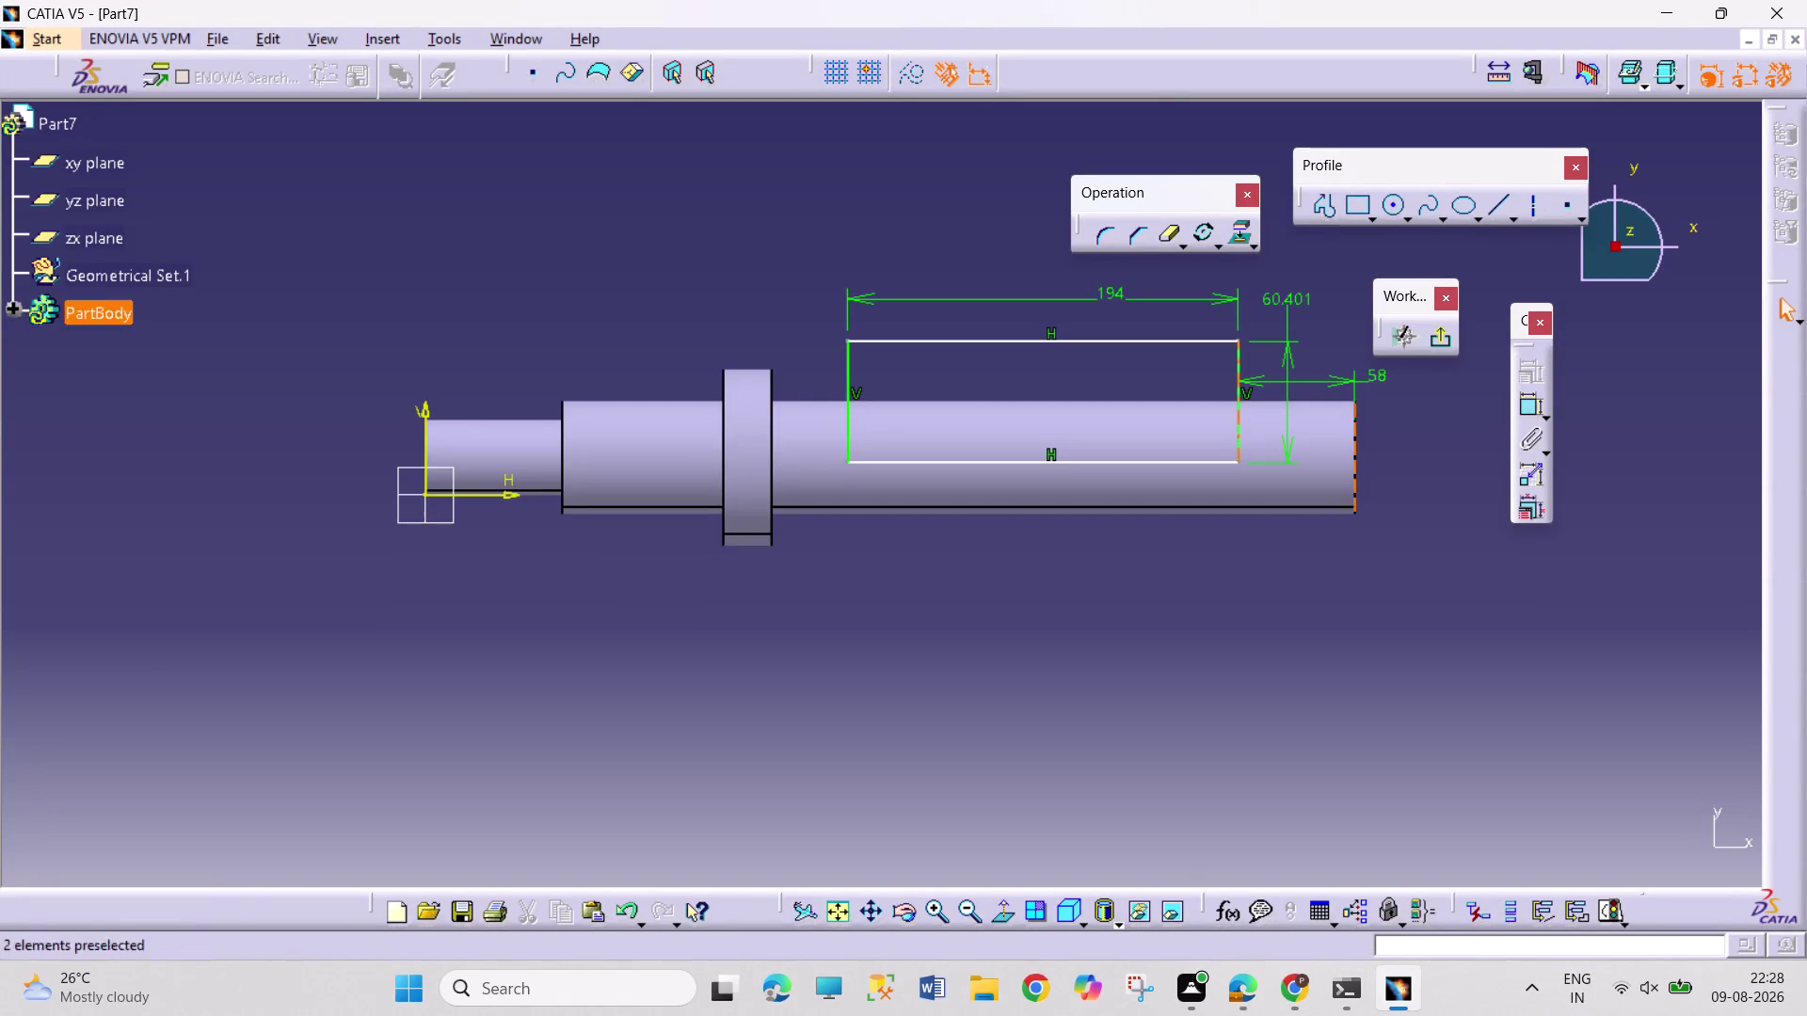
Delete the stray height dimension and dimension the keyway's axis offset and height.
right_click(1291, 300)
click(1361, 585)
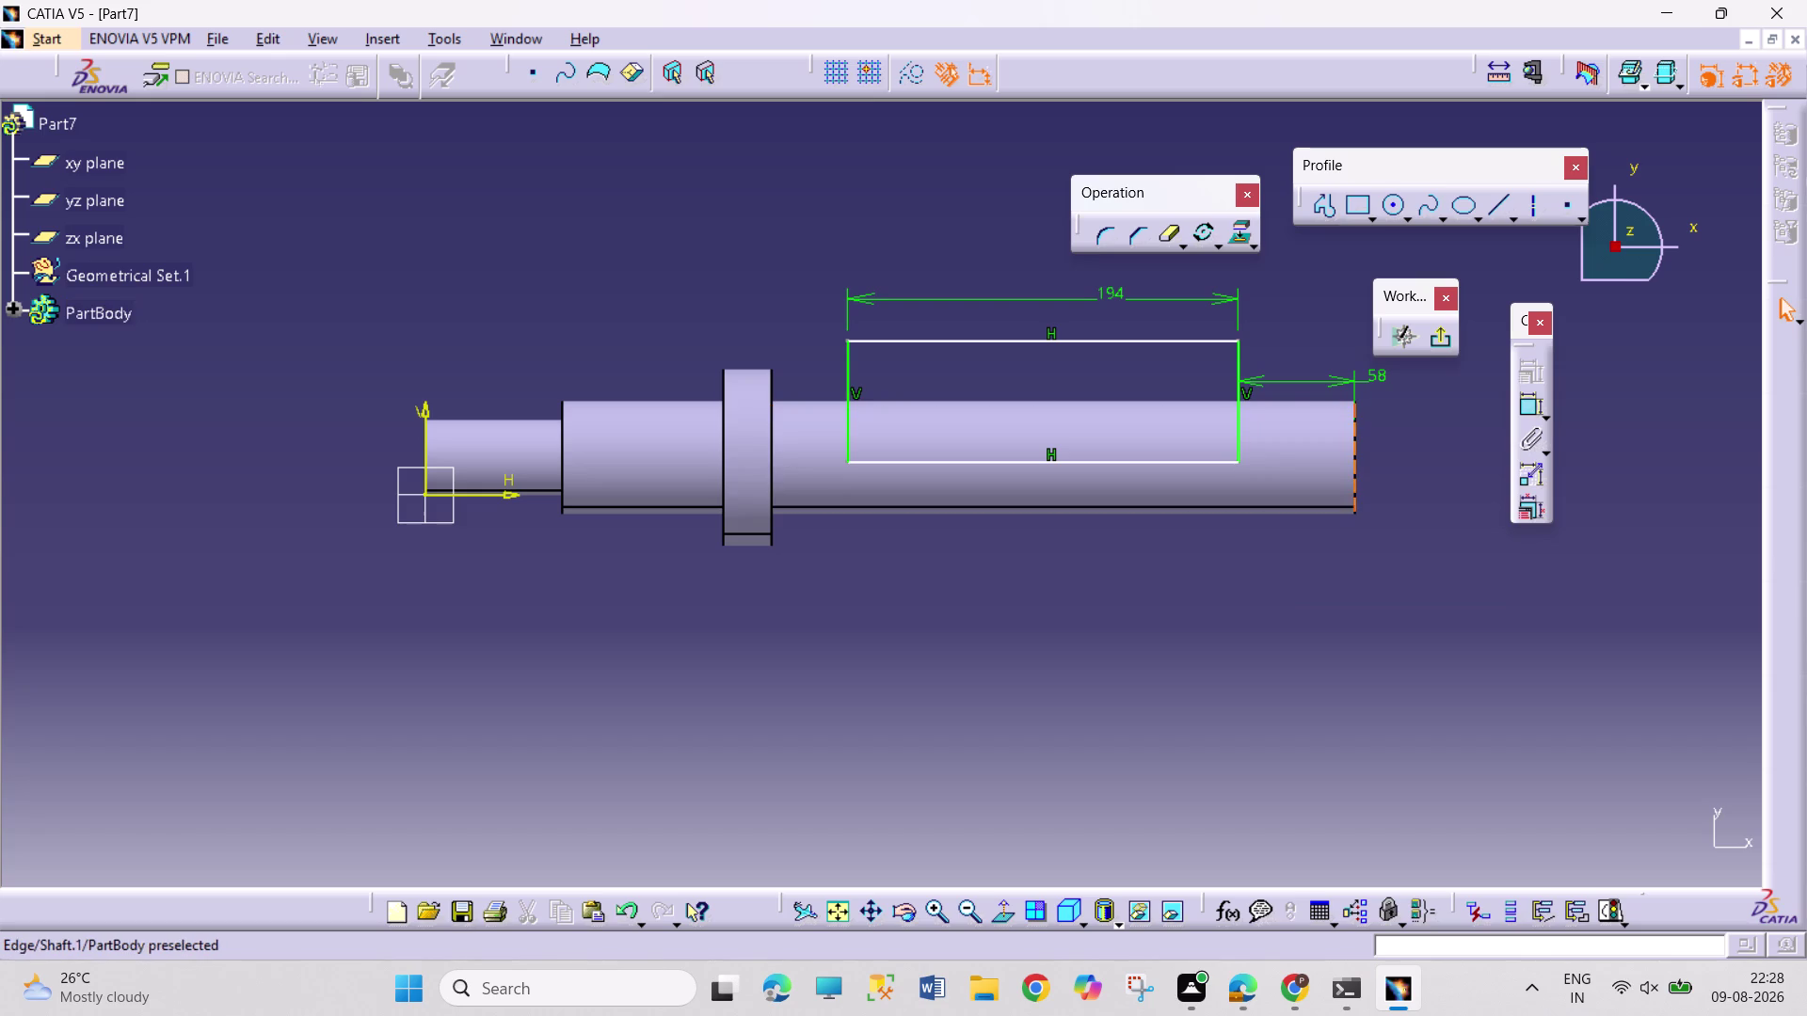
click(1530, 404)
click(1221, 463)
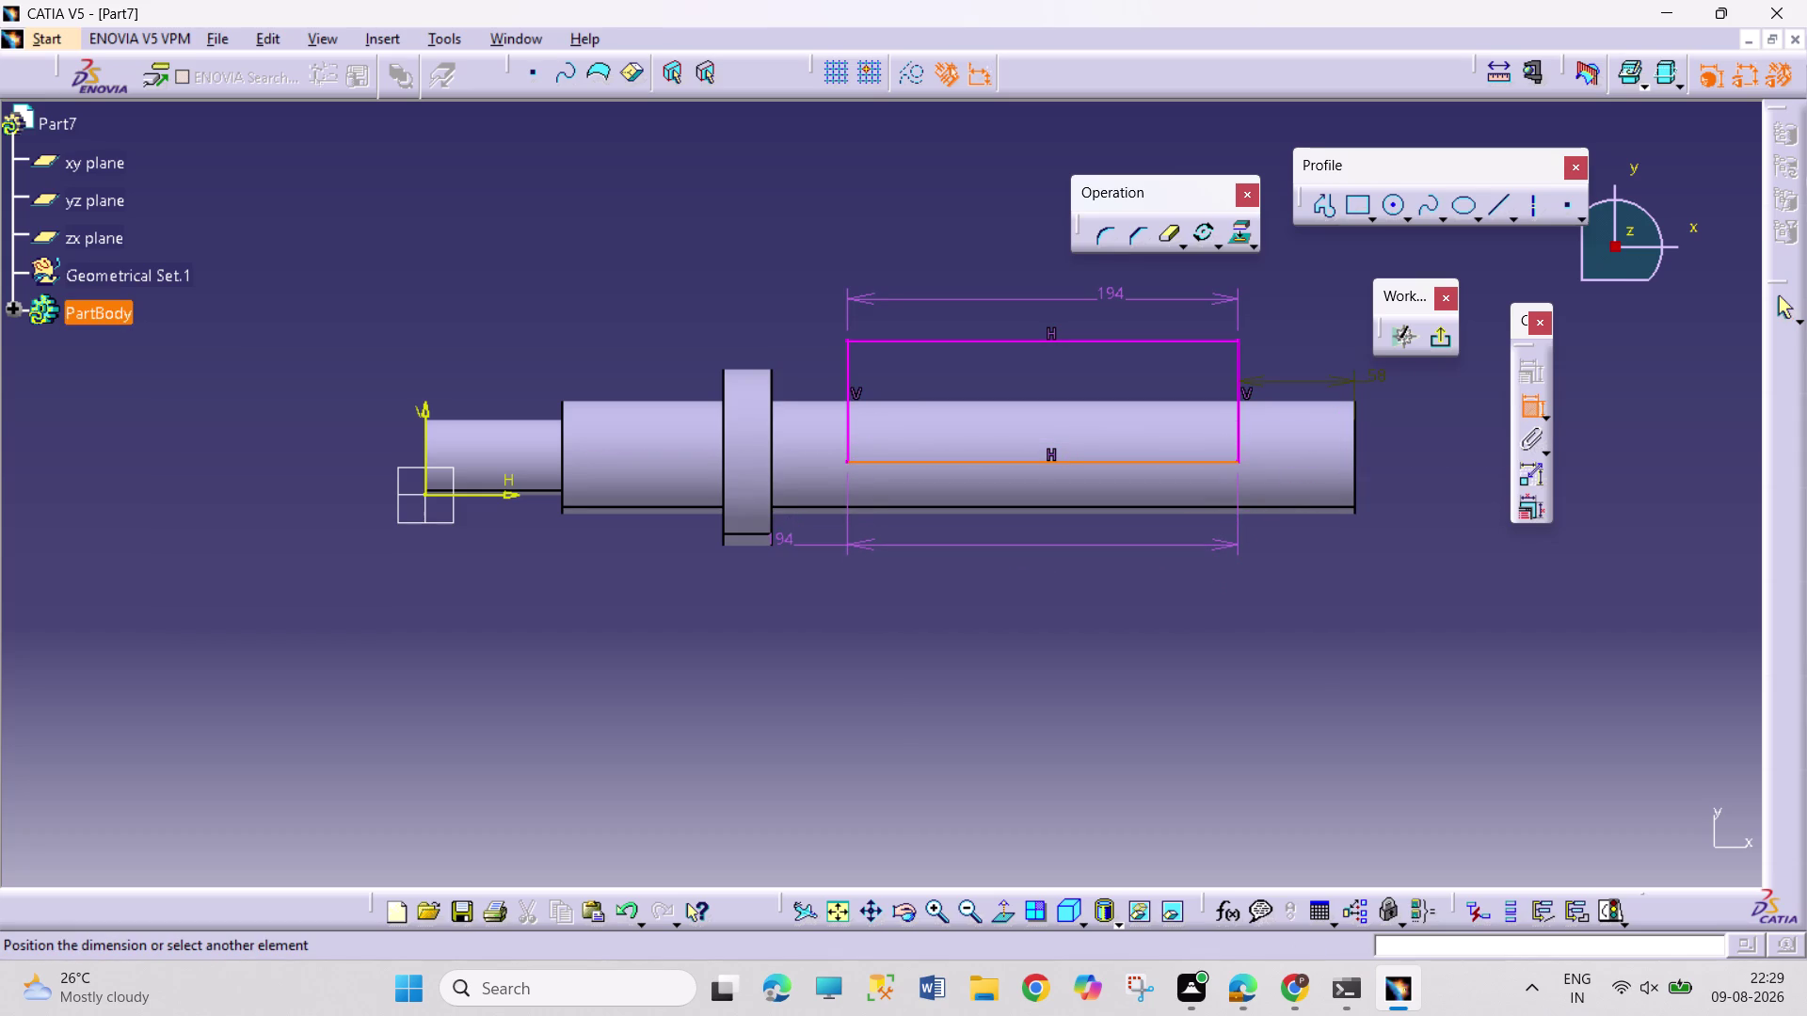
click(509, 496)
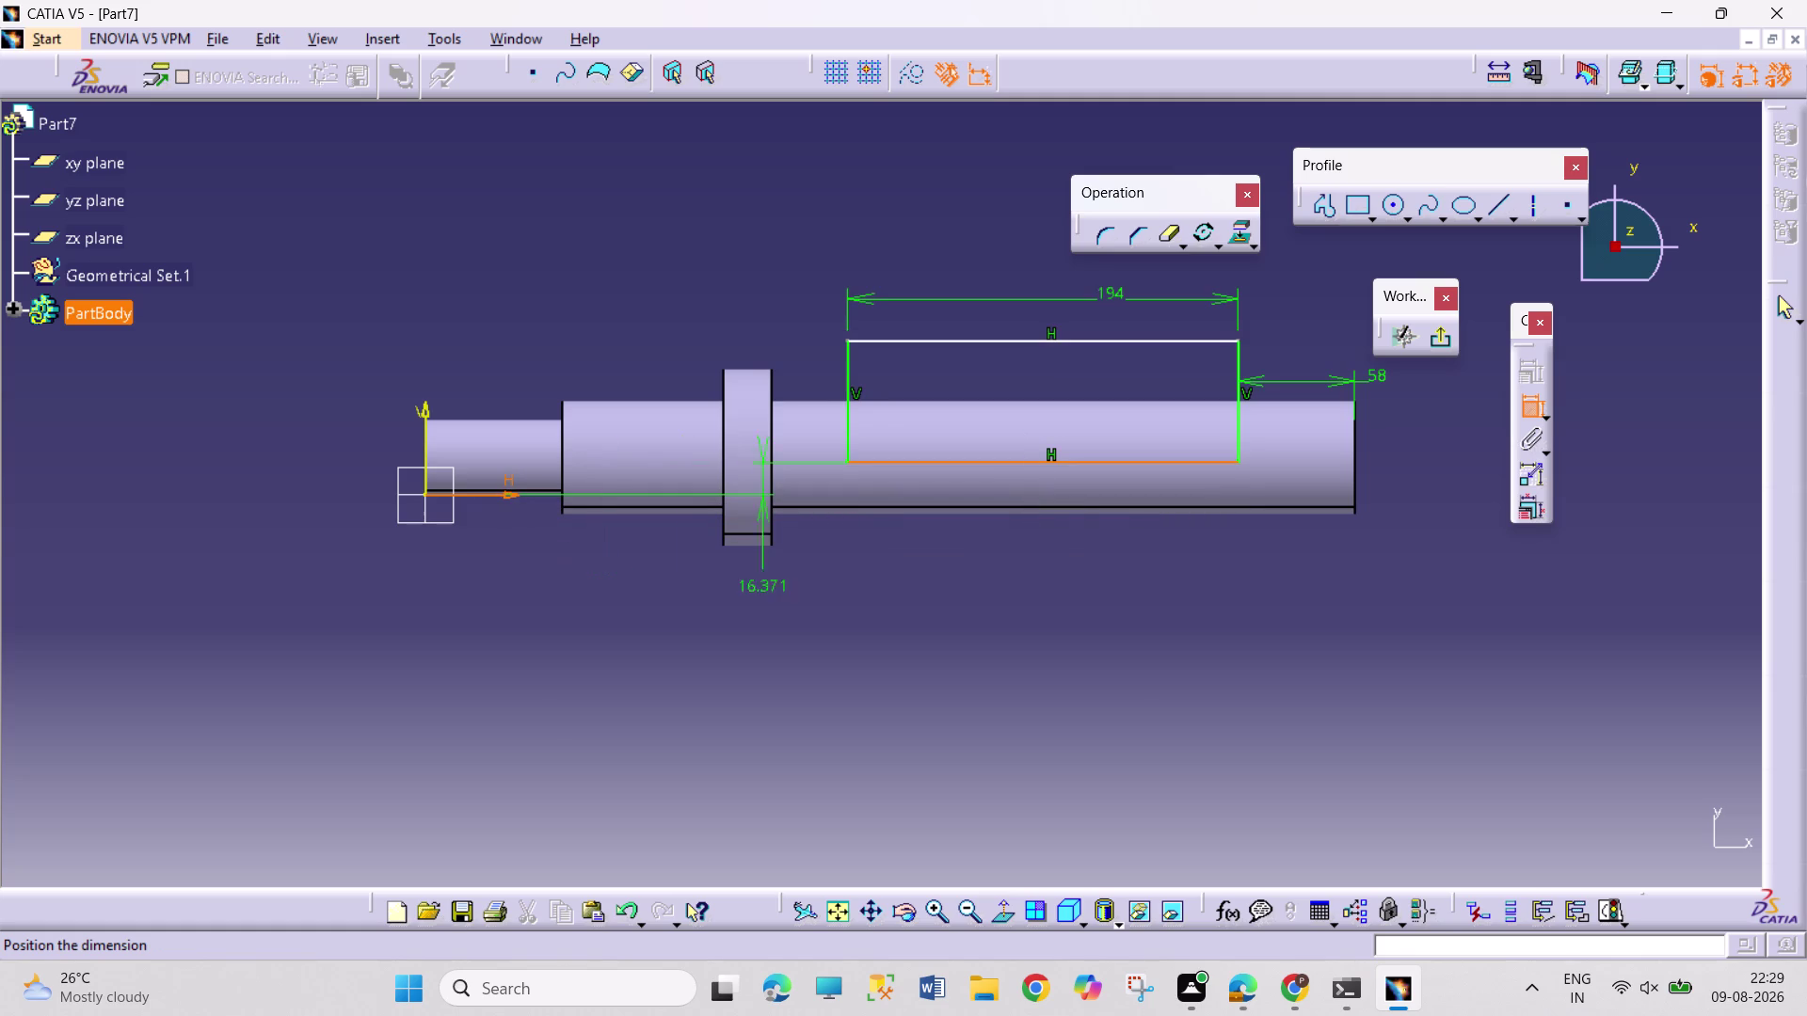
click(1133, 592)
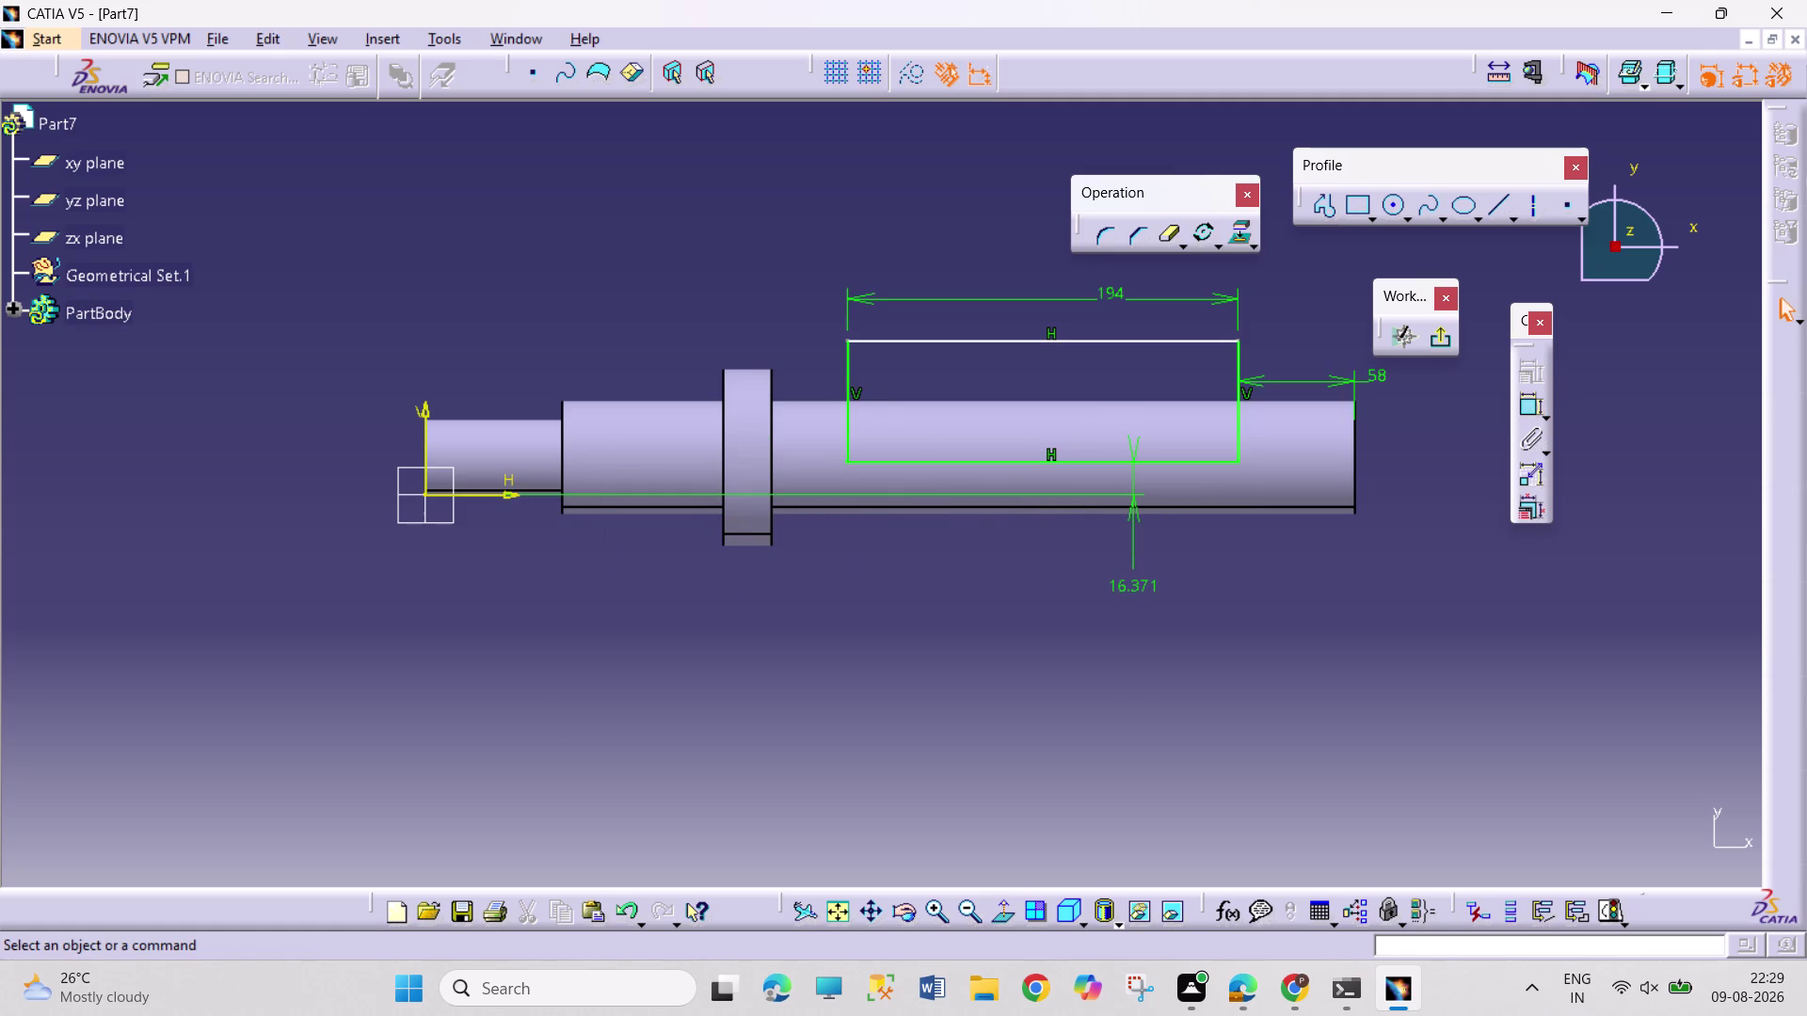
click(1527, 412)
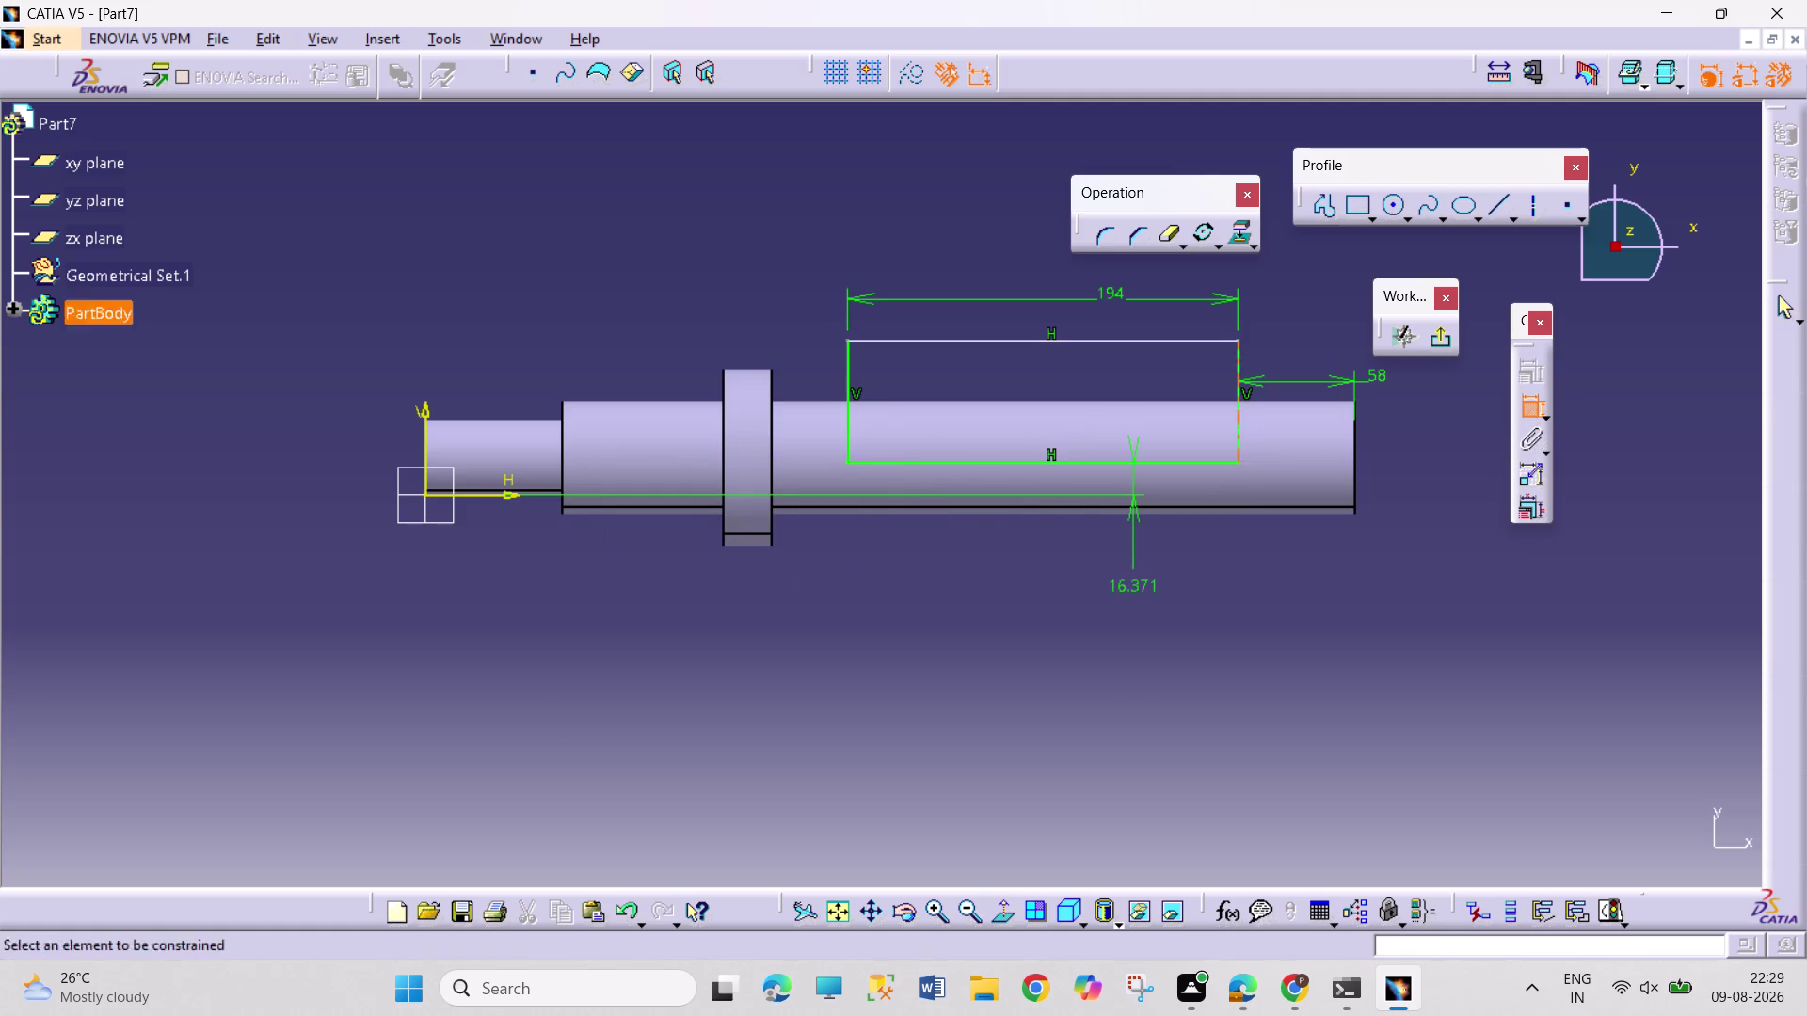
click(1235, 430)
click(1296, 316)
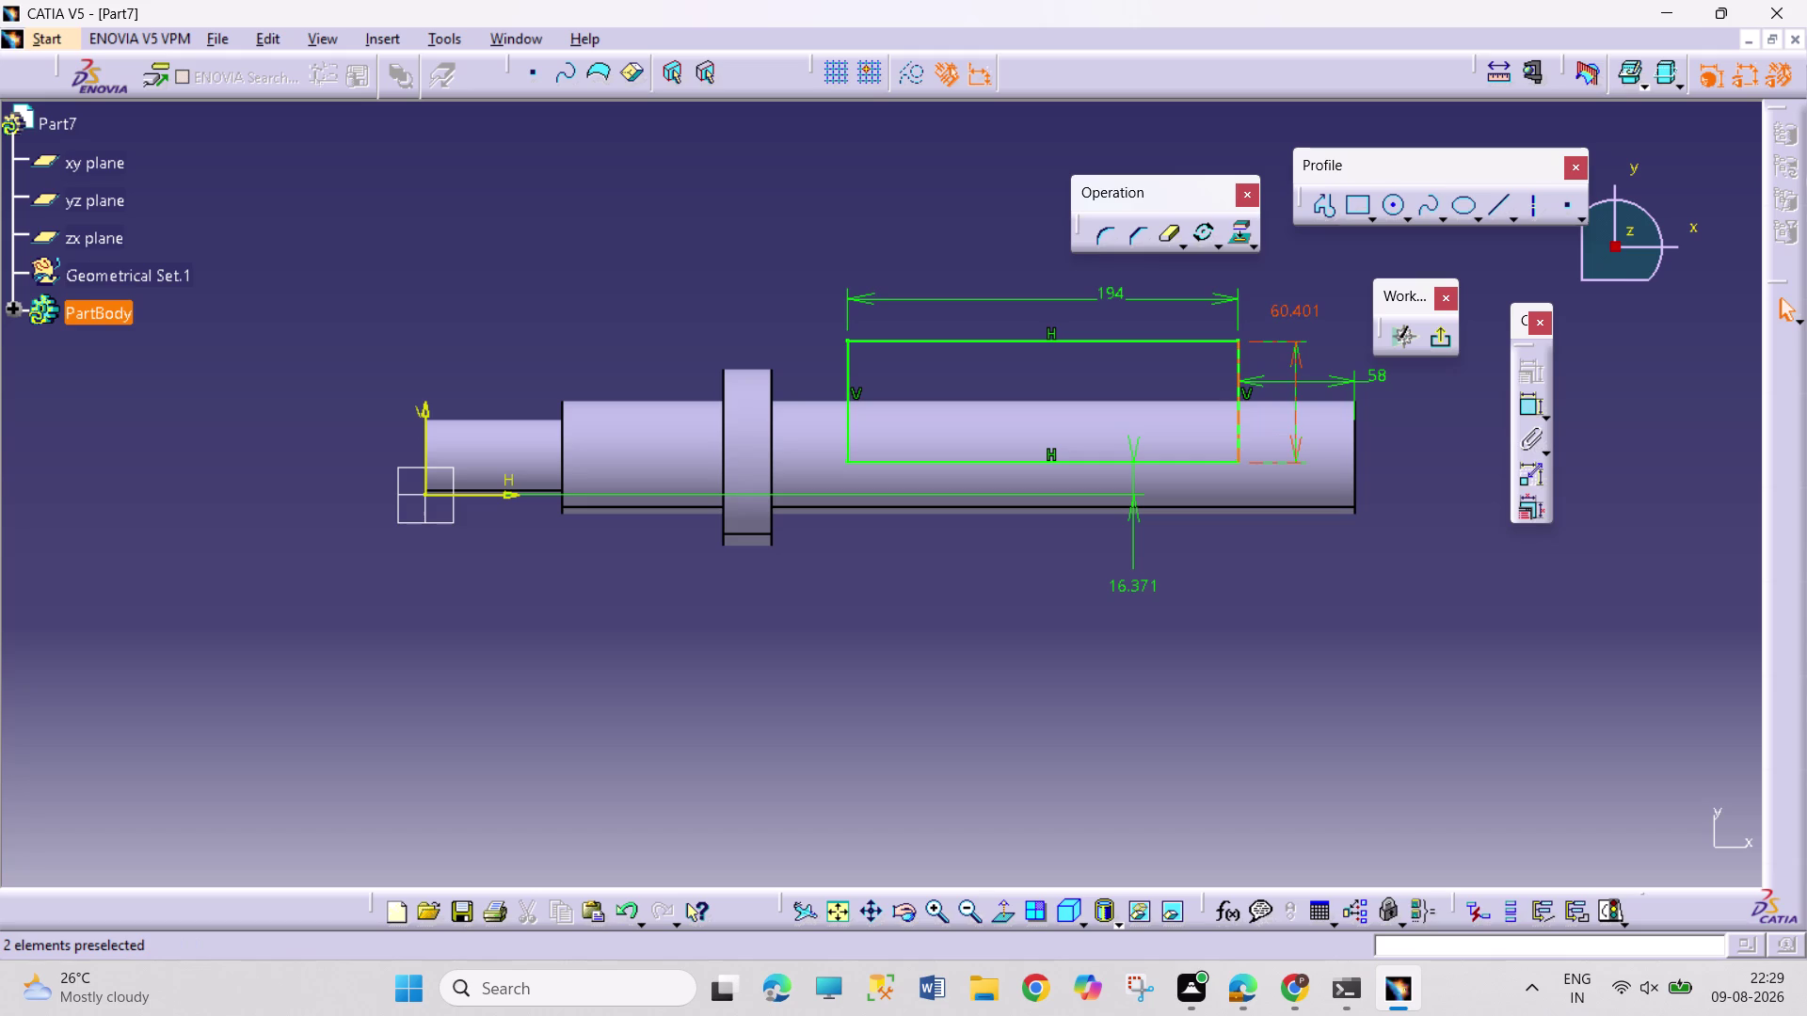
Set the keyway height to 56*2 (112 mm) and axis offset to 28 mm, then exit the sketch.
double_click(1297, 311)
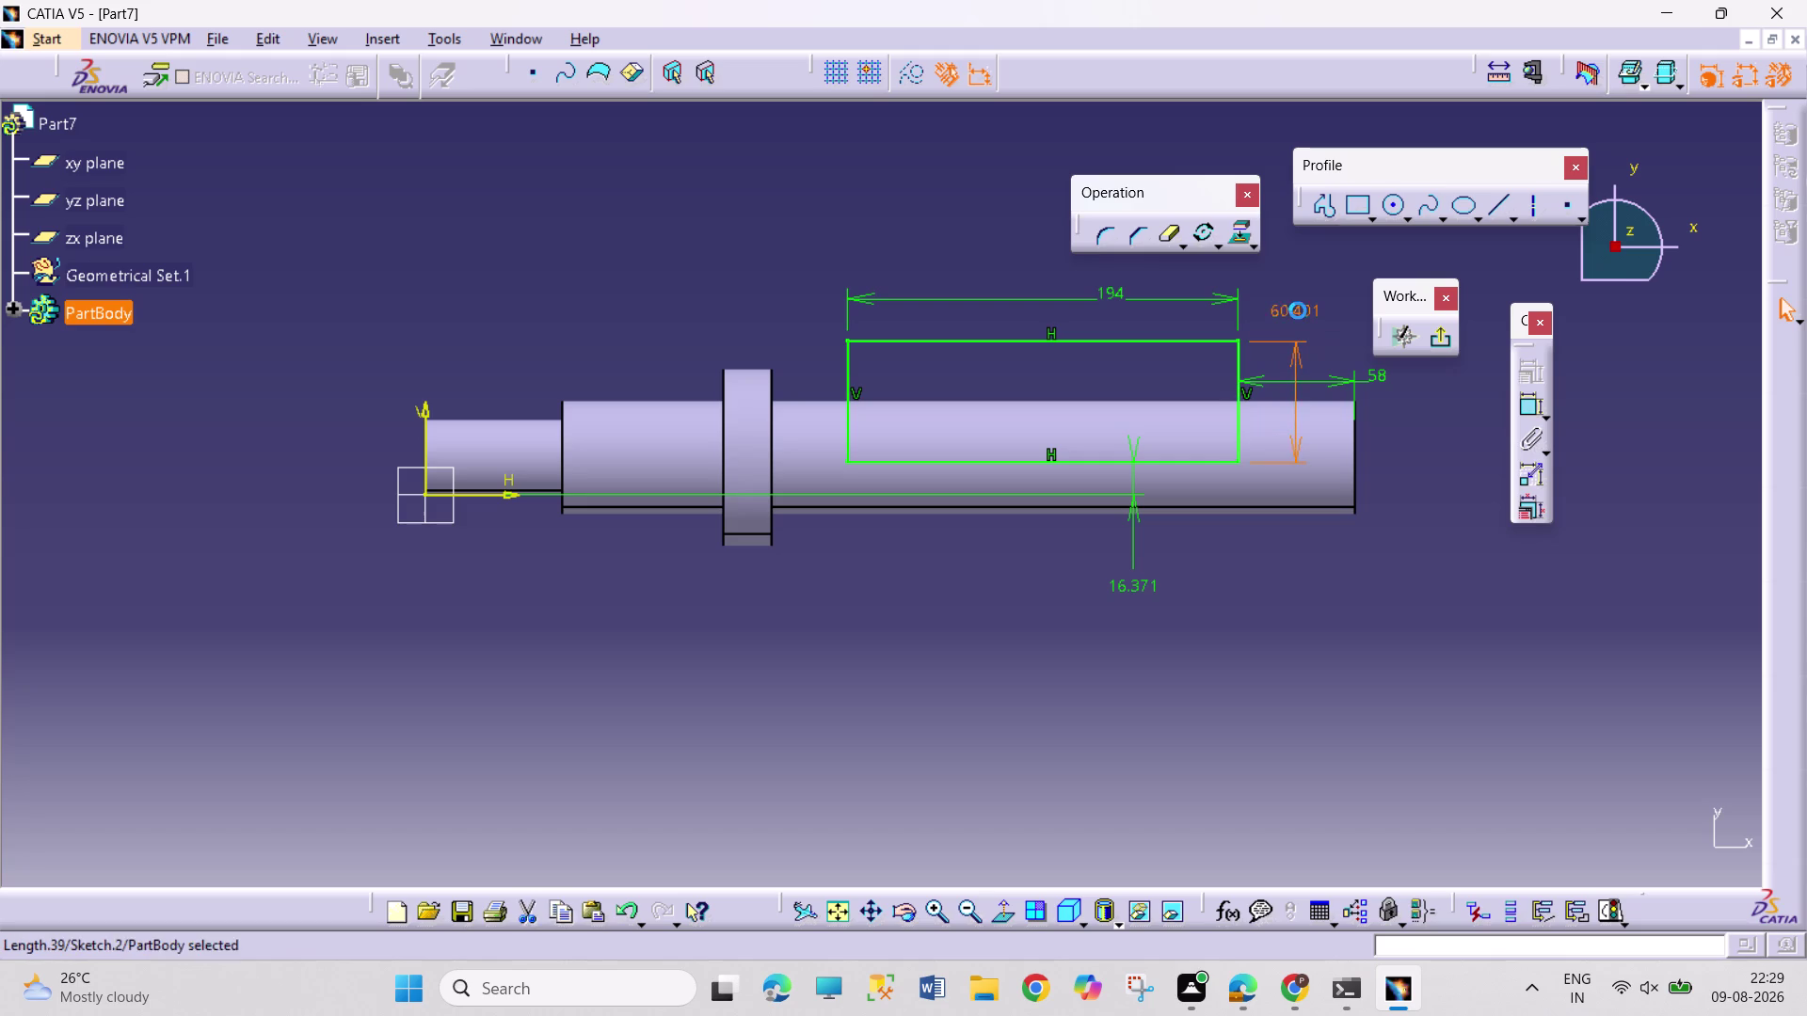
text(5)
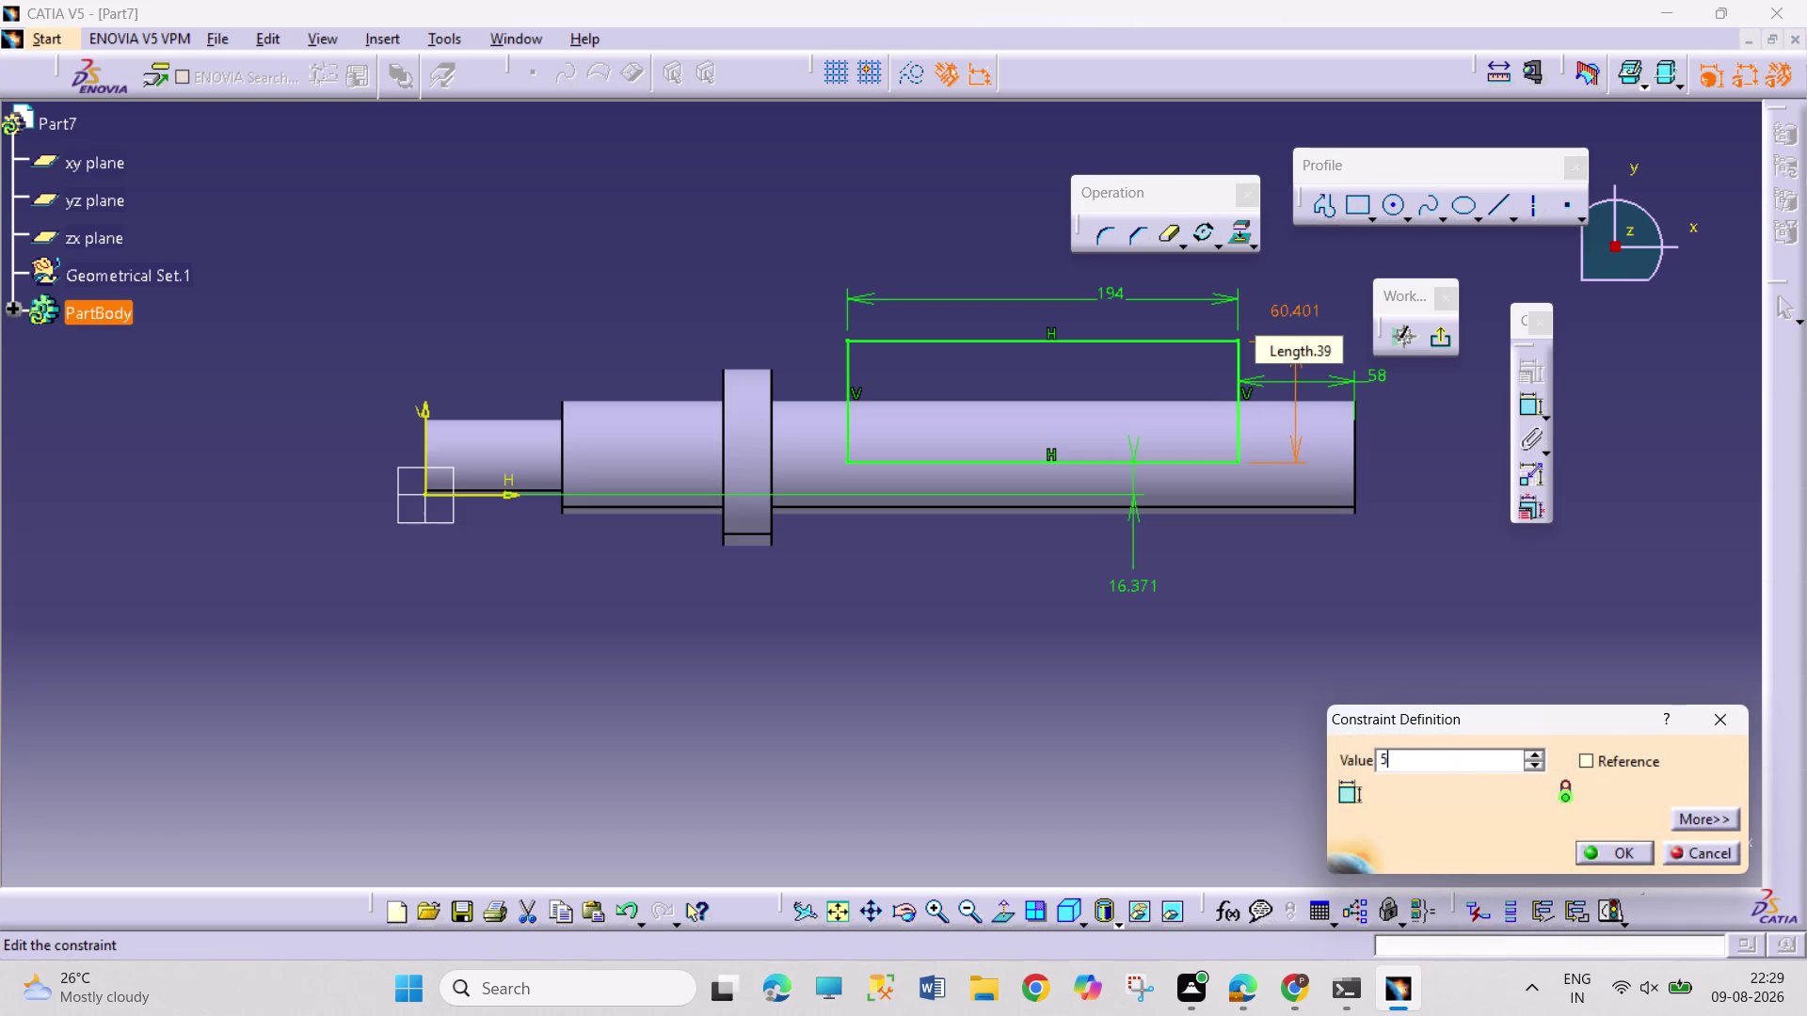
text(6*2)
key(Return)
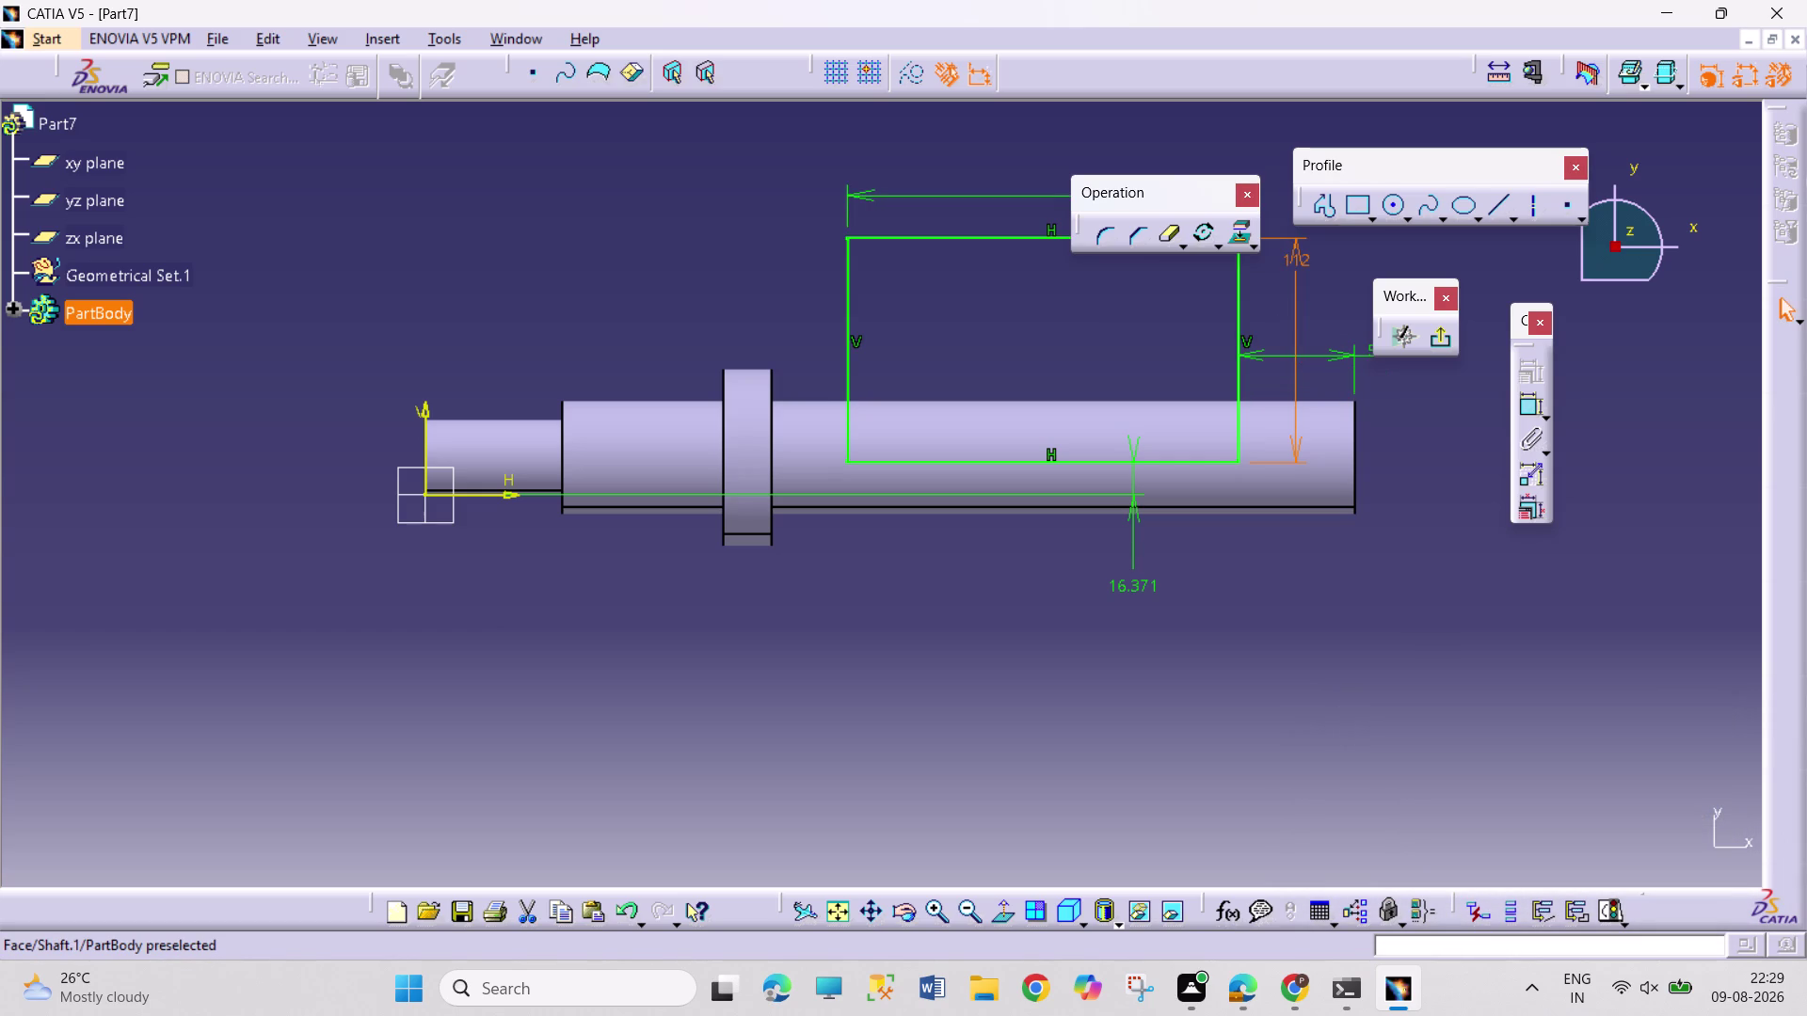
double_click(1147, 588)
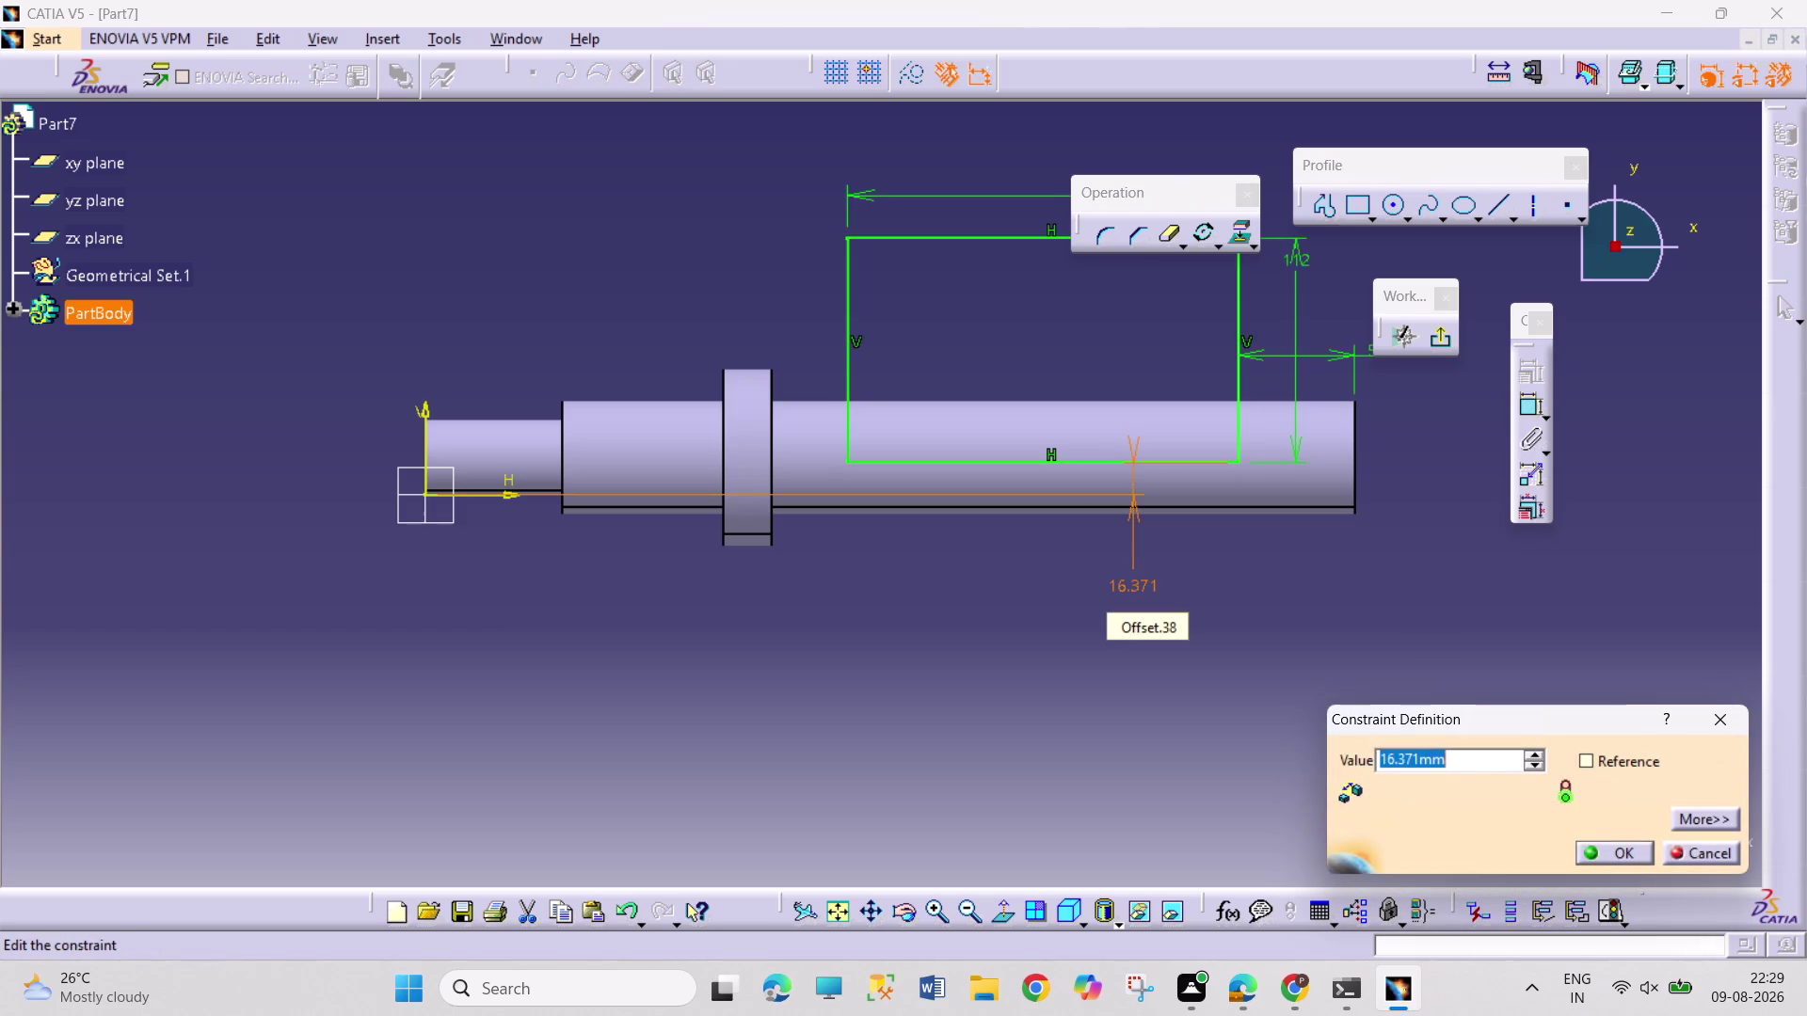
text(28)
key(Return)
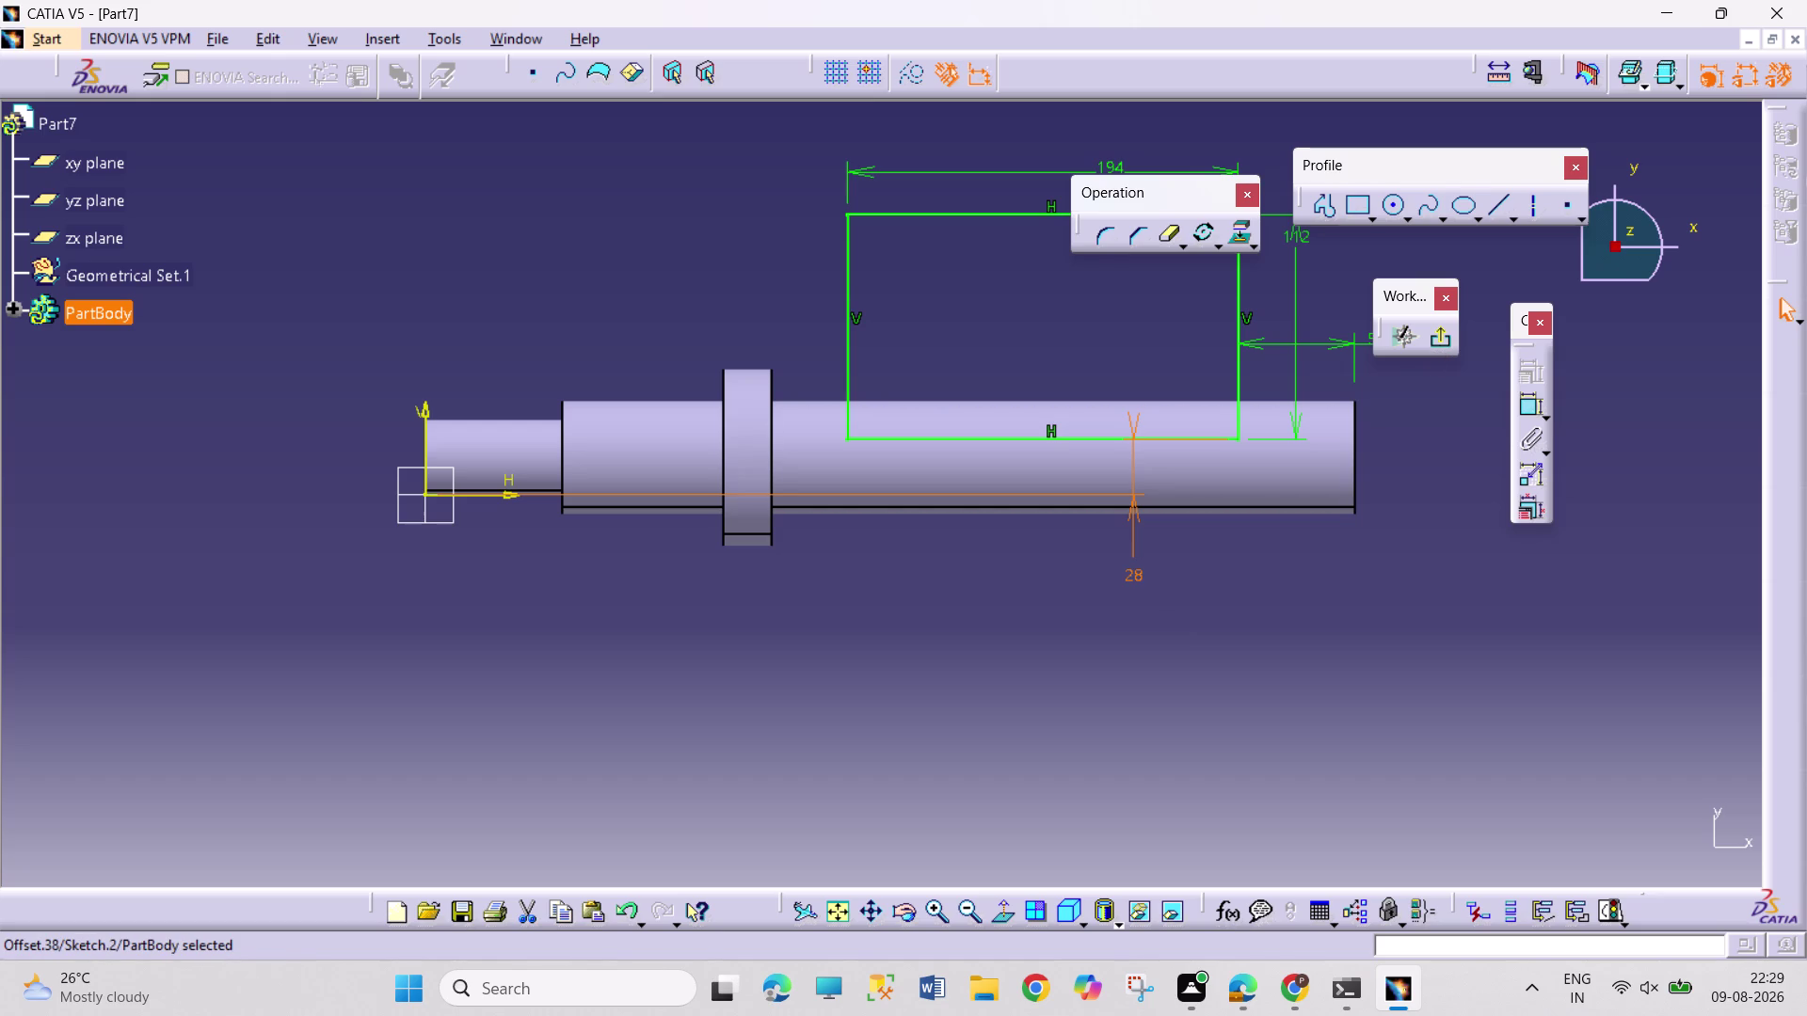
click(1436, 347)
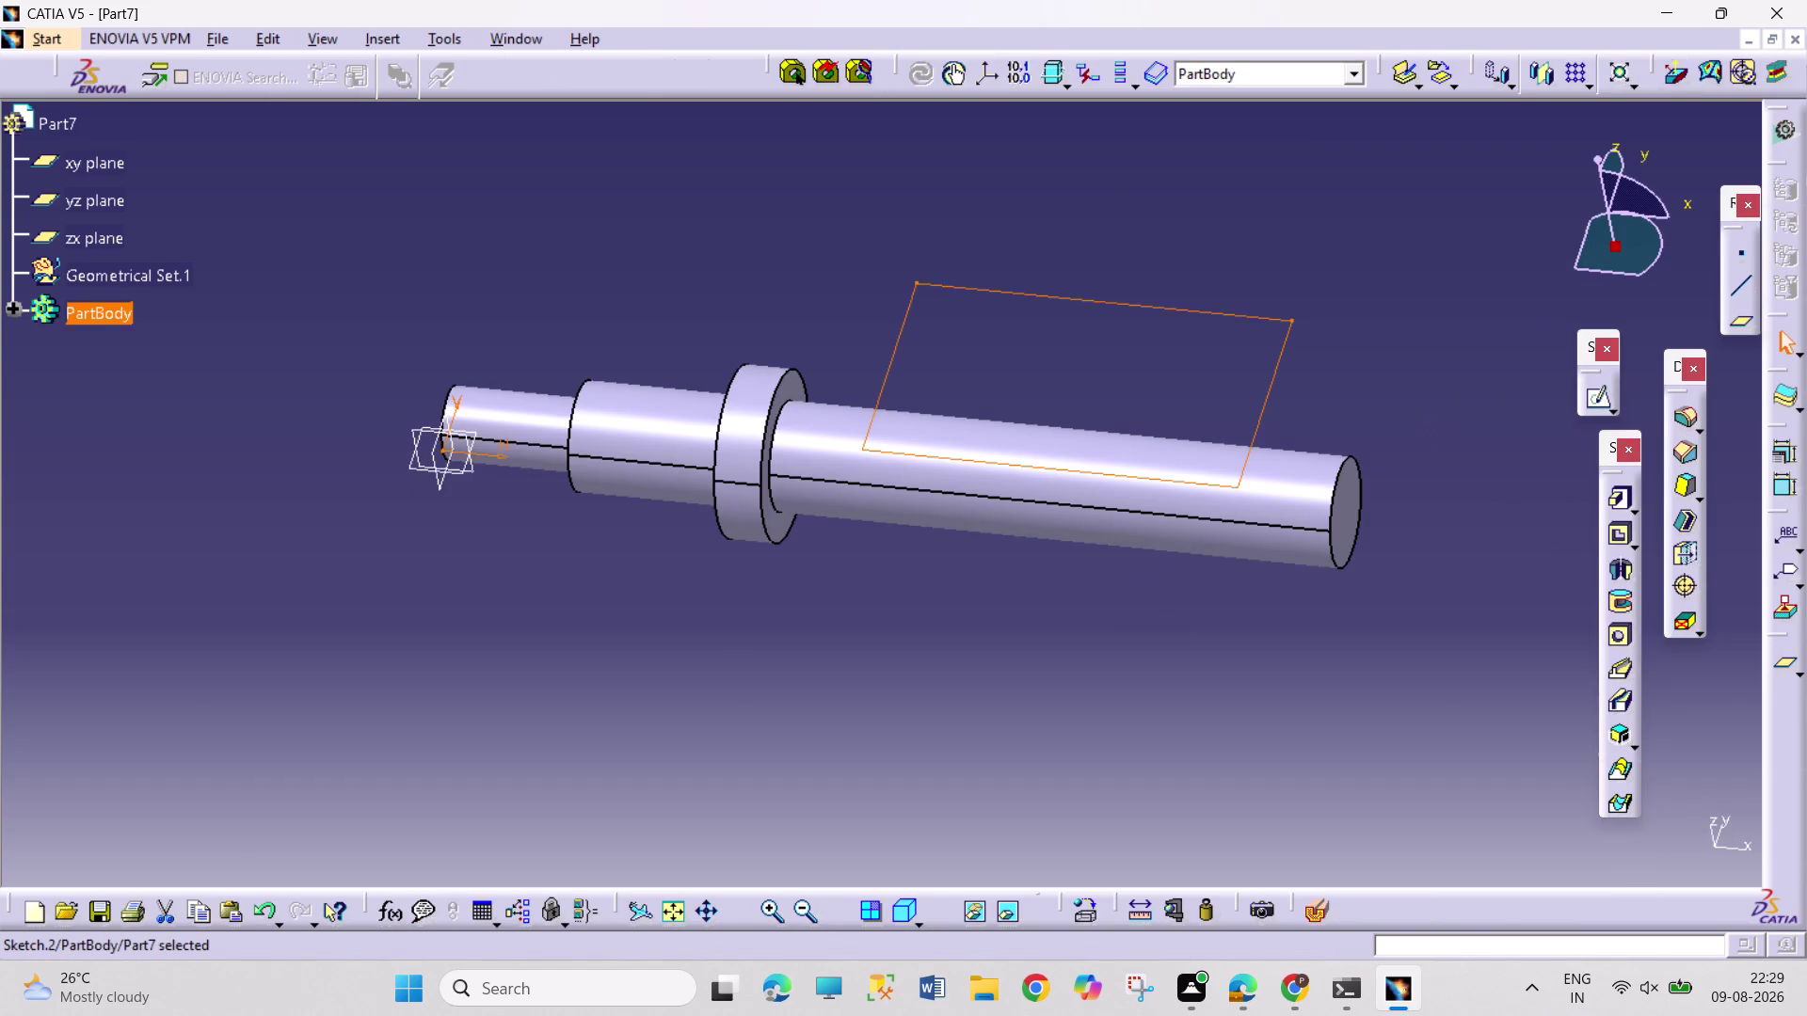
Pocket the keyway sketch 37 mm deep with a mirrored extent.
click(1612, 536)
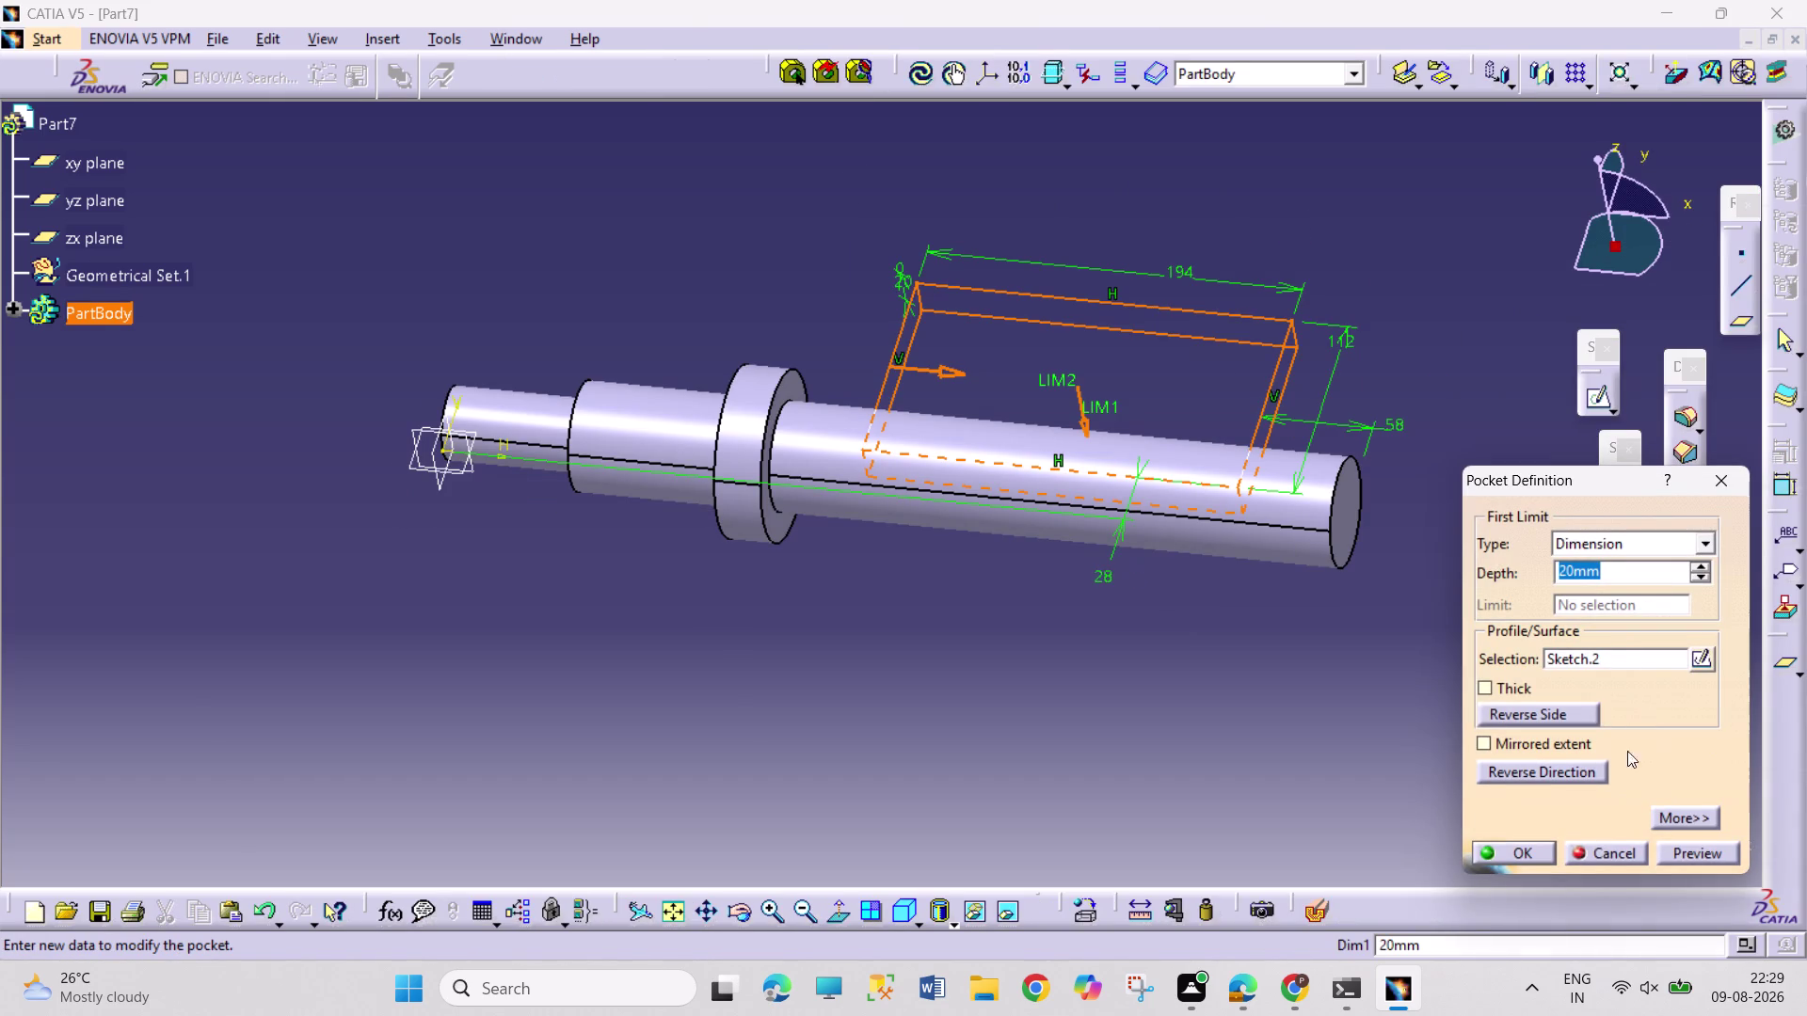
click(1542, 778)
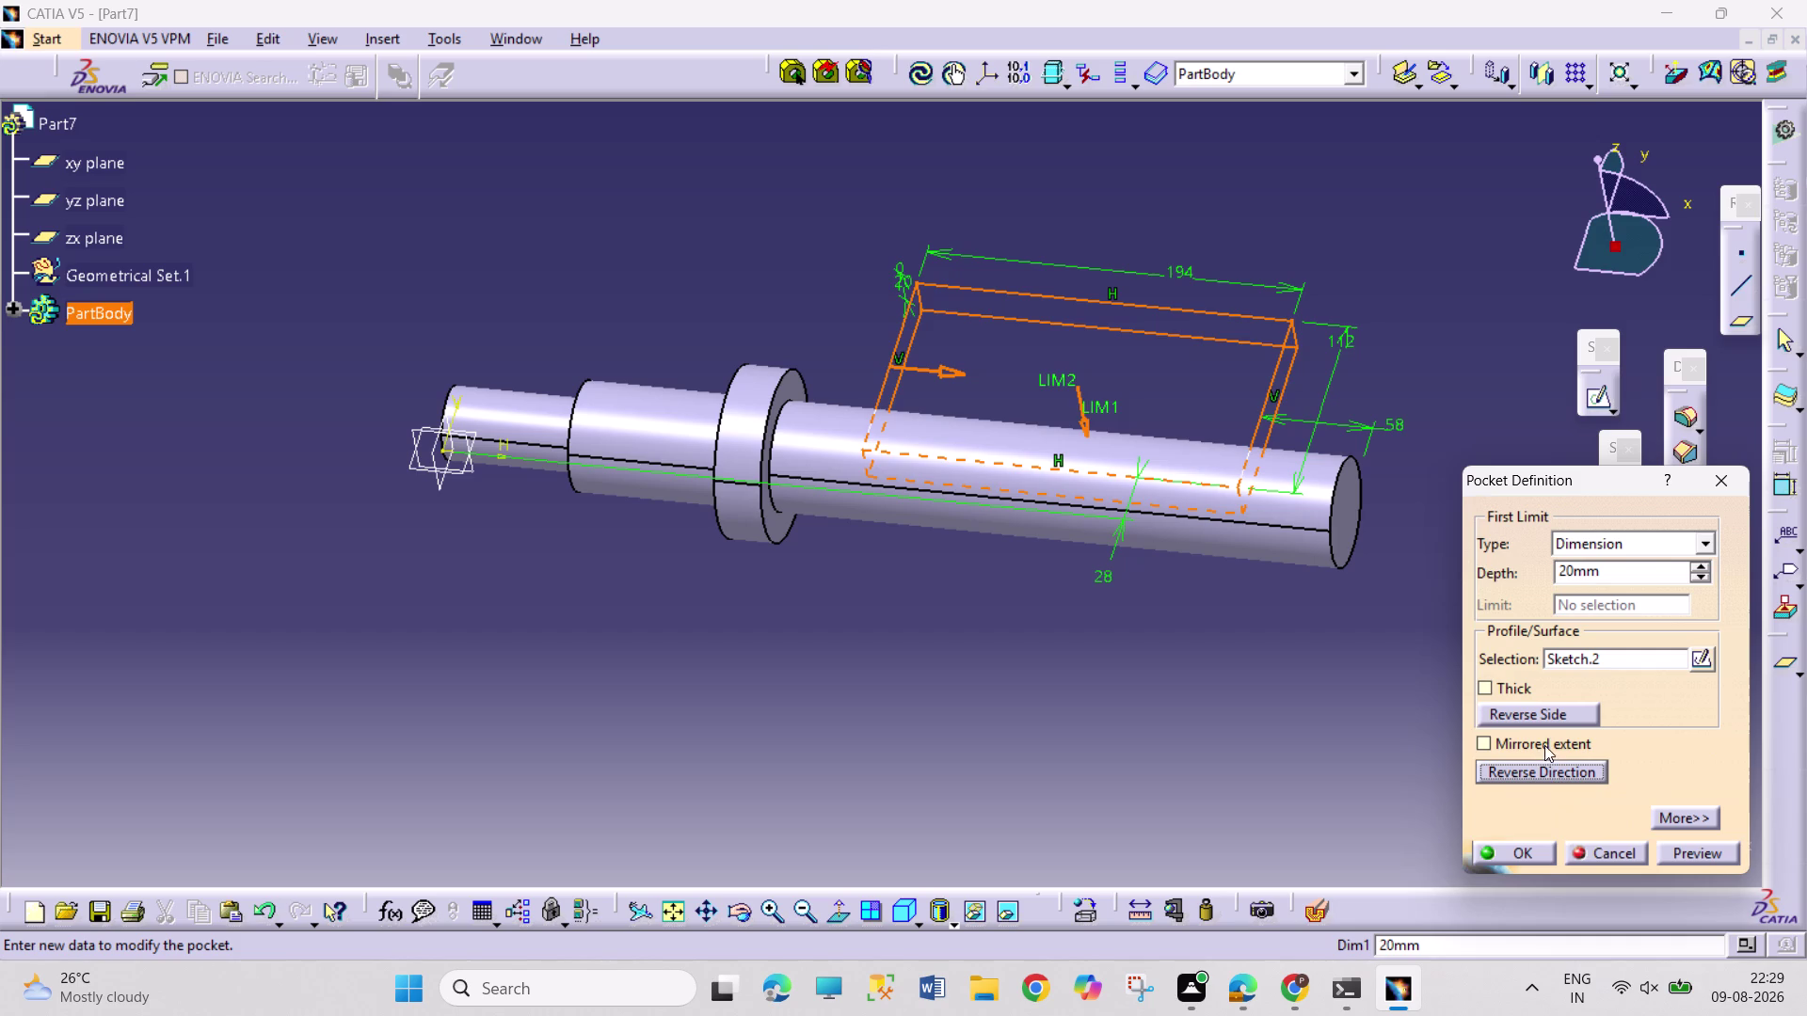
click(1544, 743)
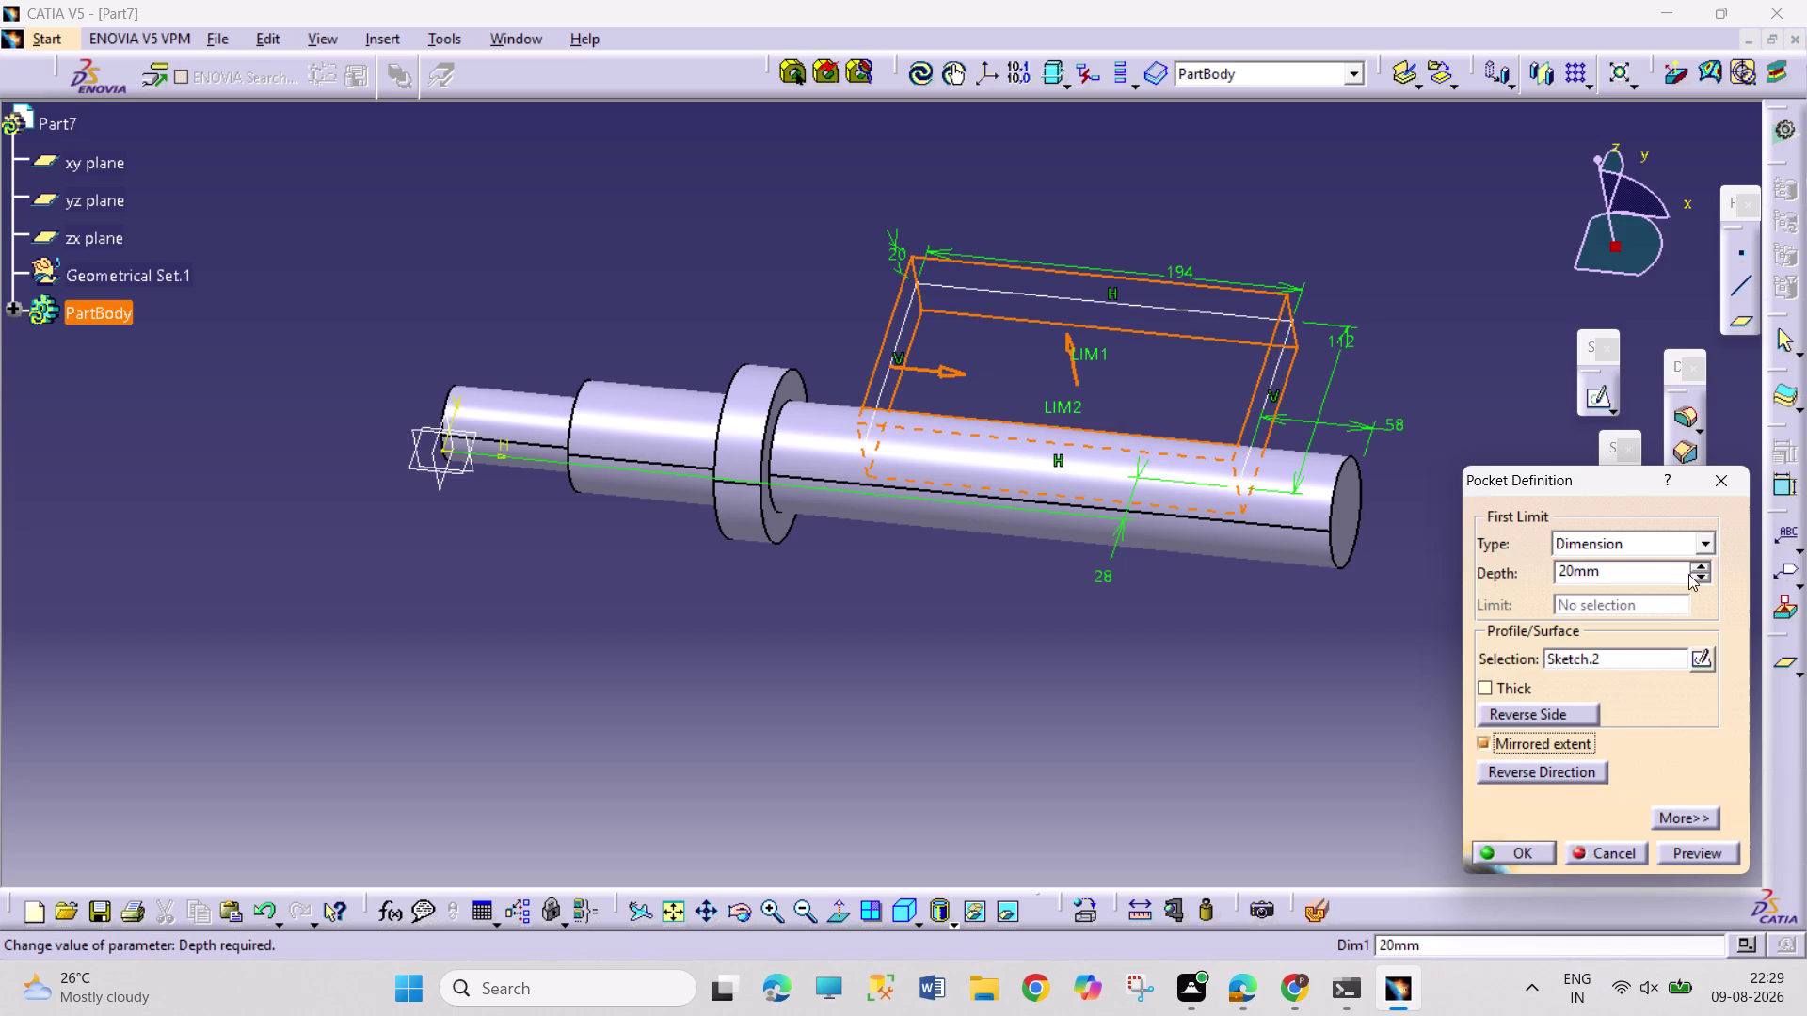
click(1696, 567)
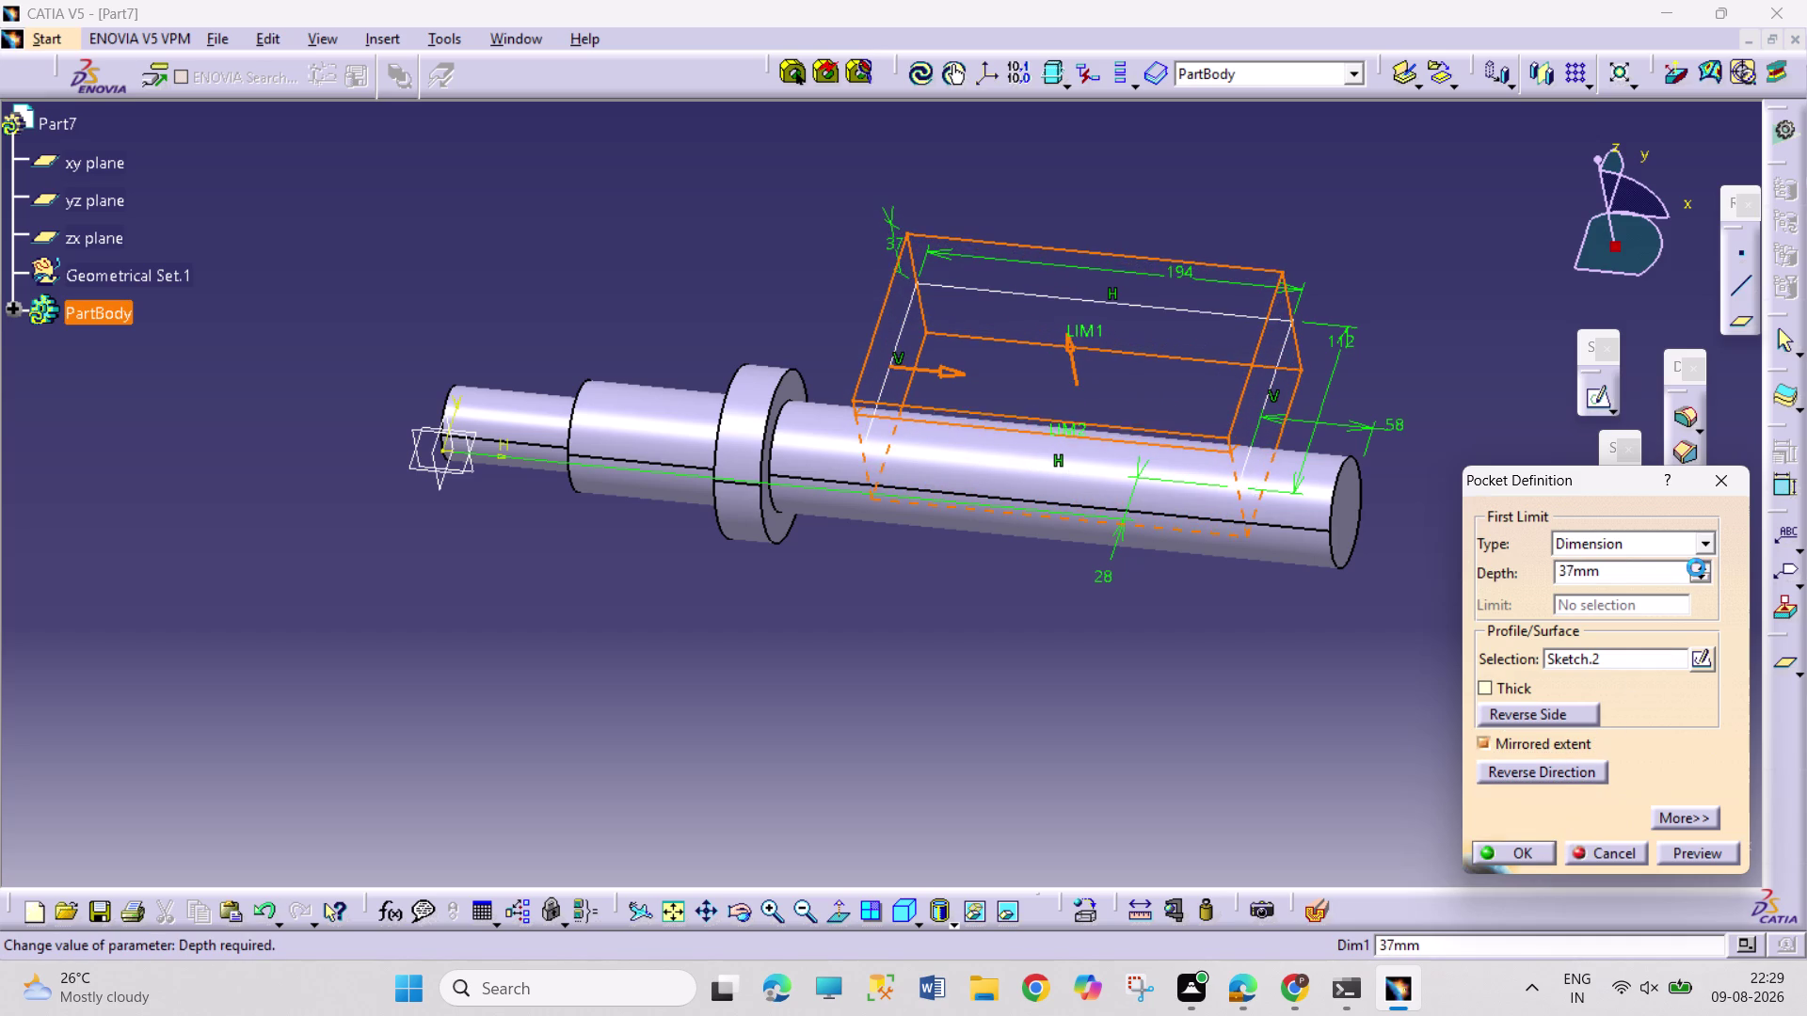
click(1516, 854)
click(1329, 770)
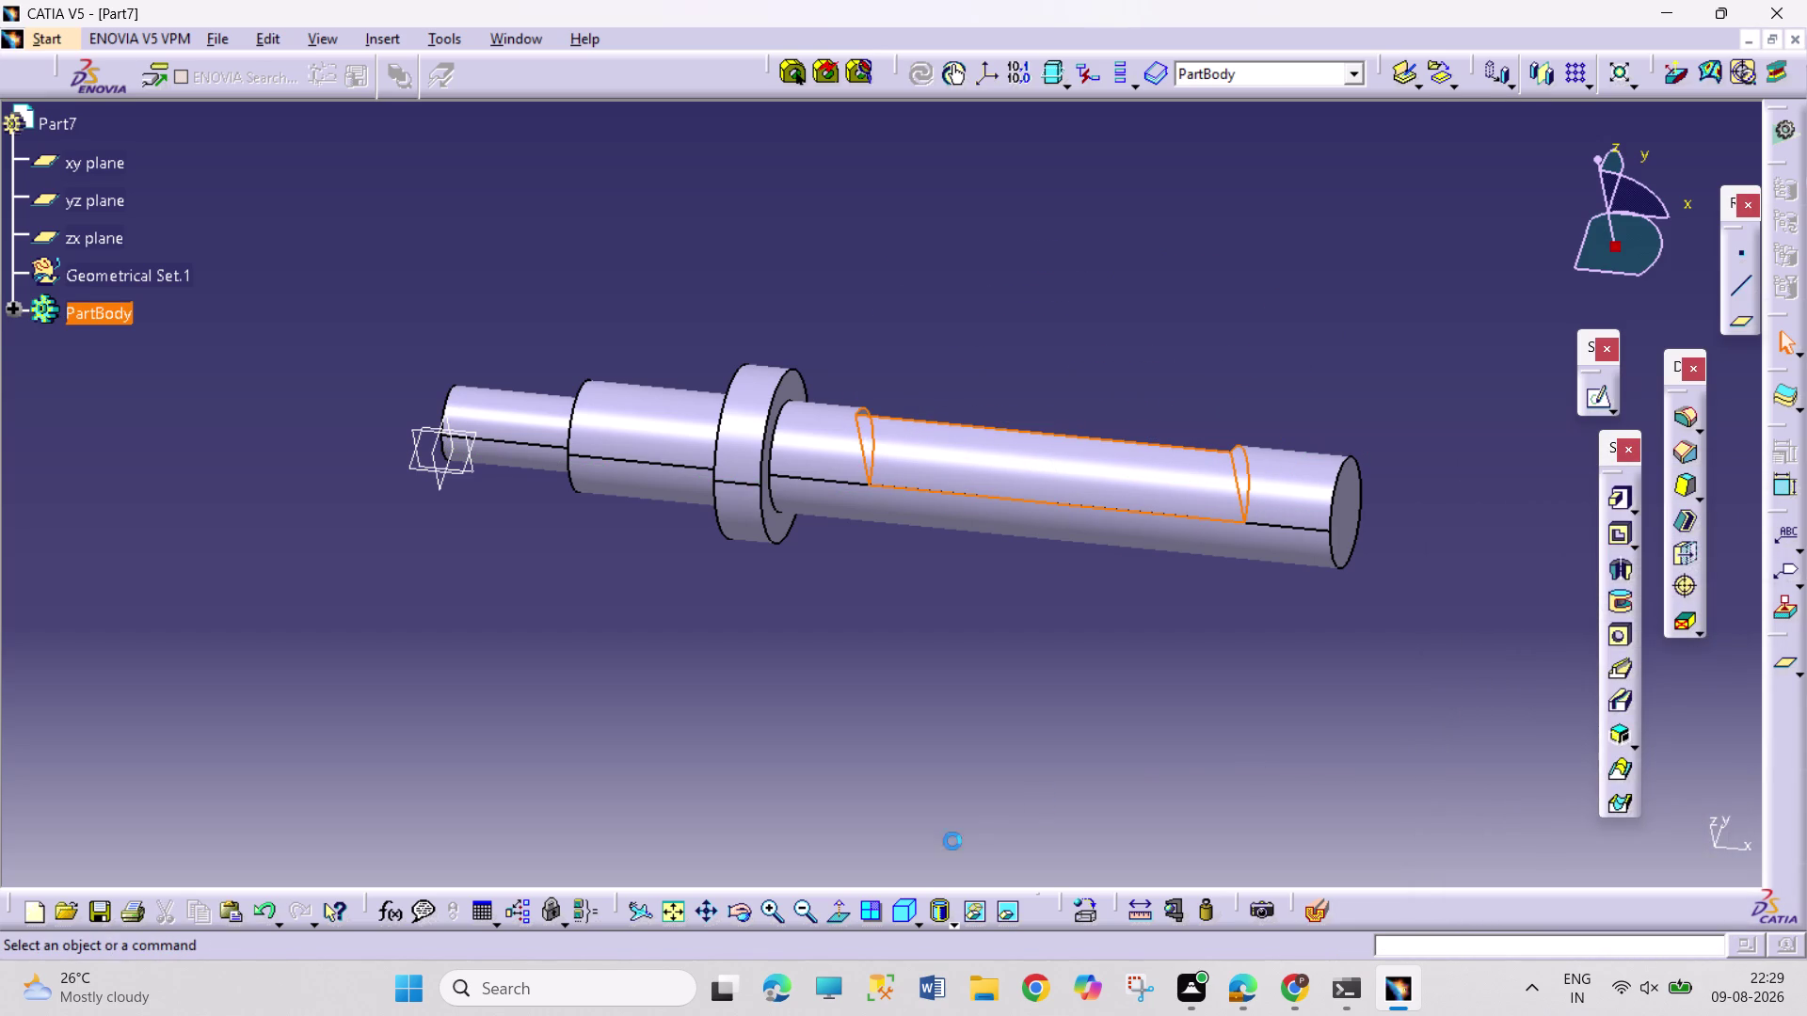
Turn the shaft and start a new sketch on the keyway's flat face.
click(735, 912)
drag(1086, 657, 624, 588)
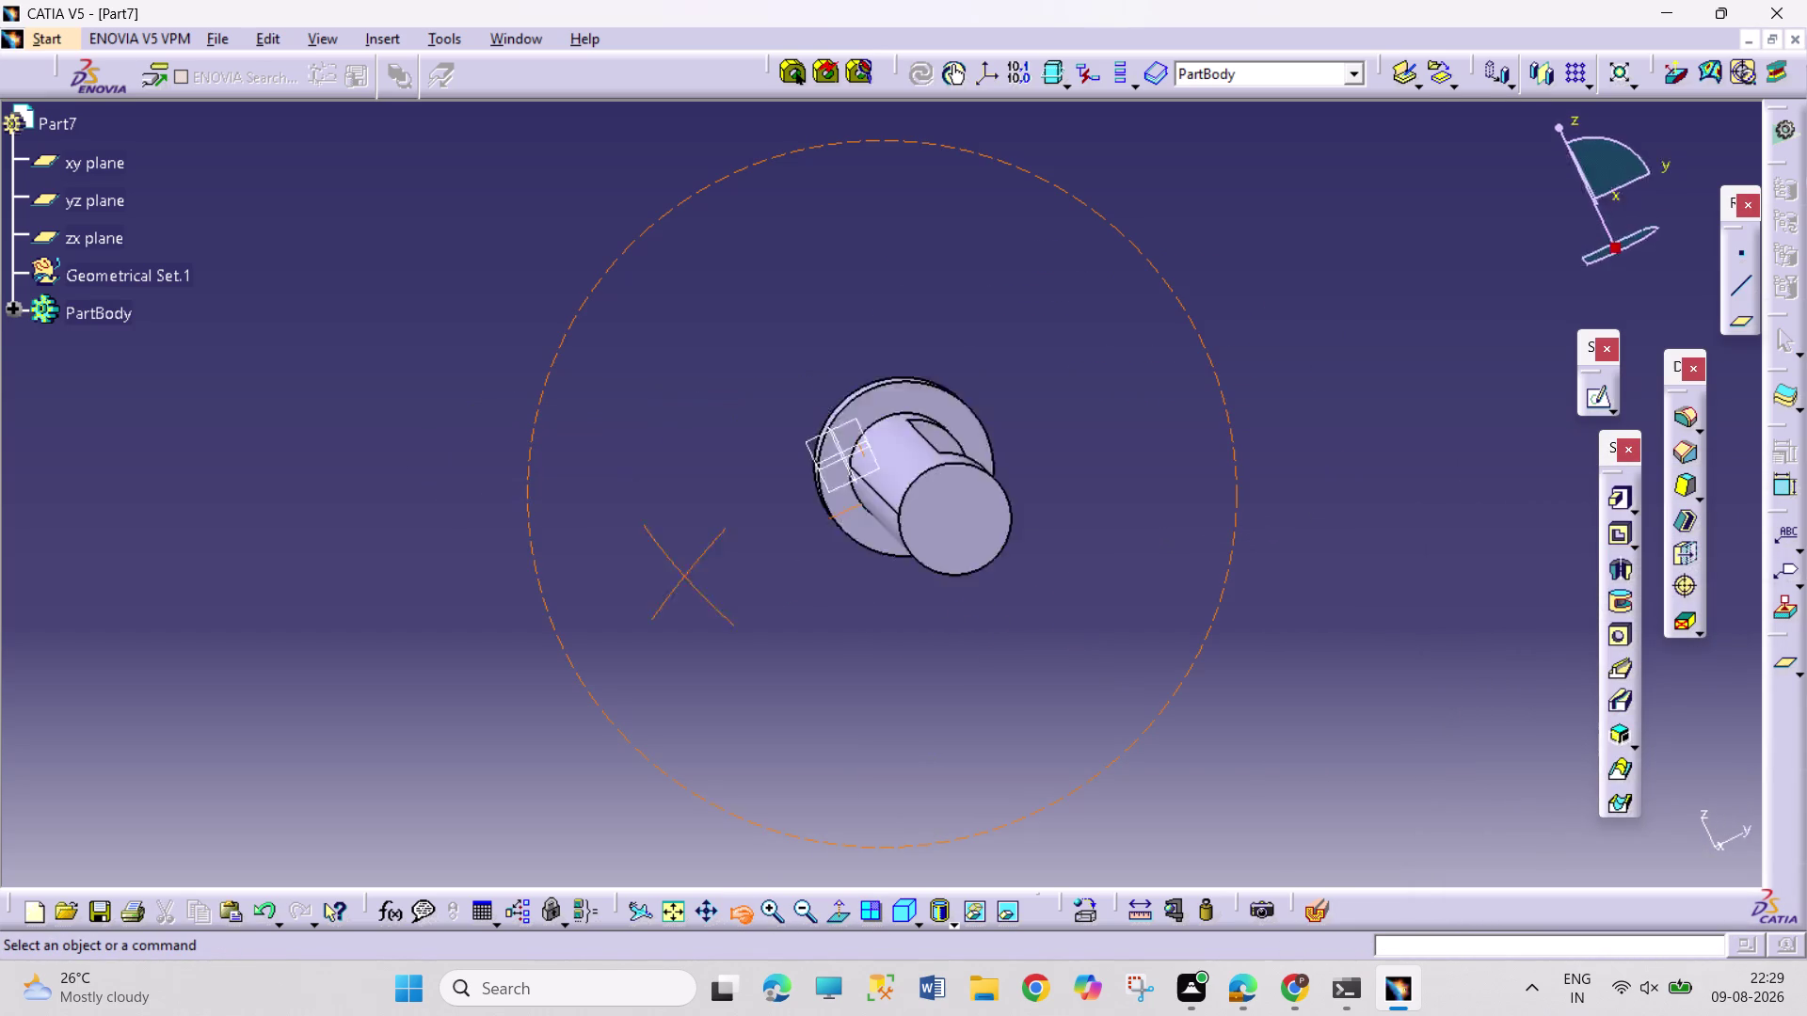
drag(624, 588, 555, 505)
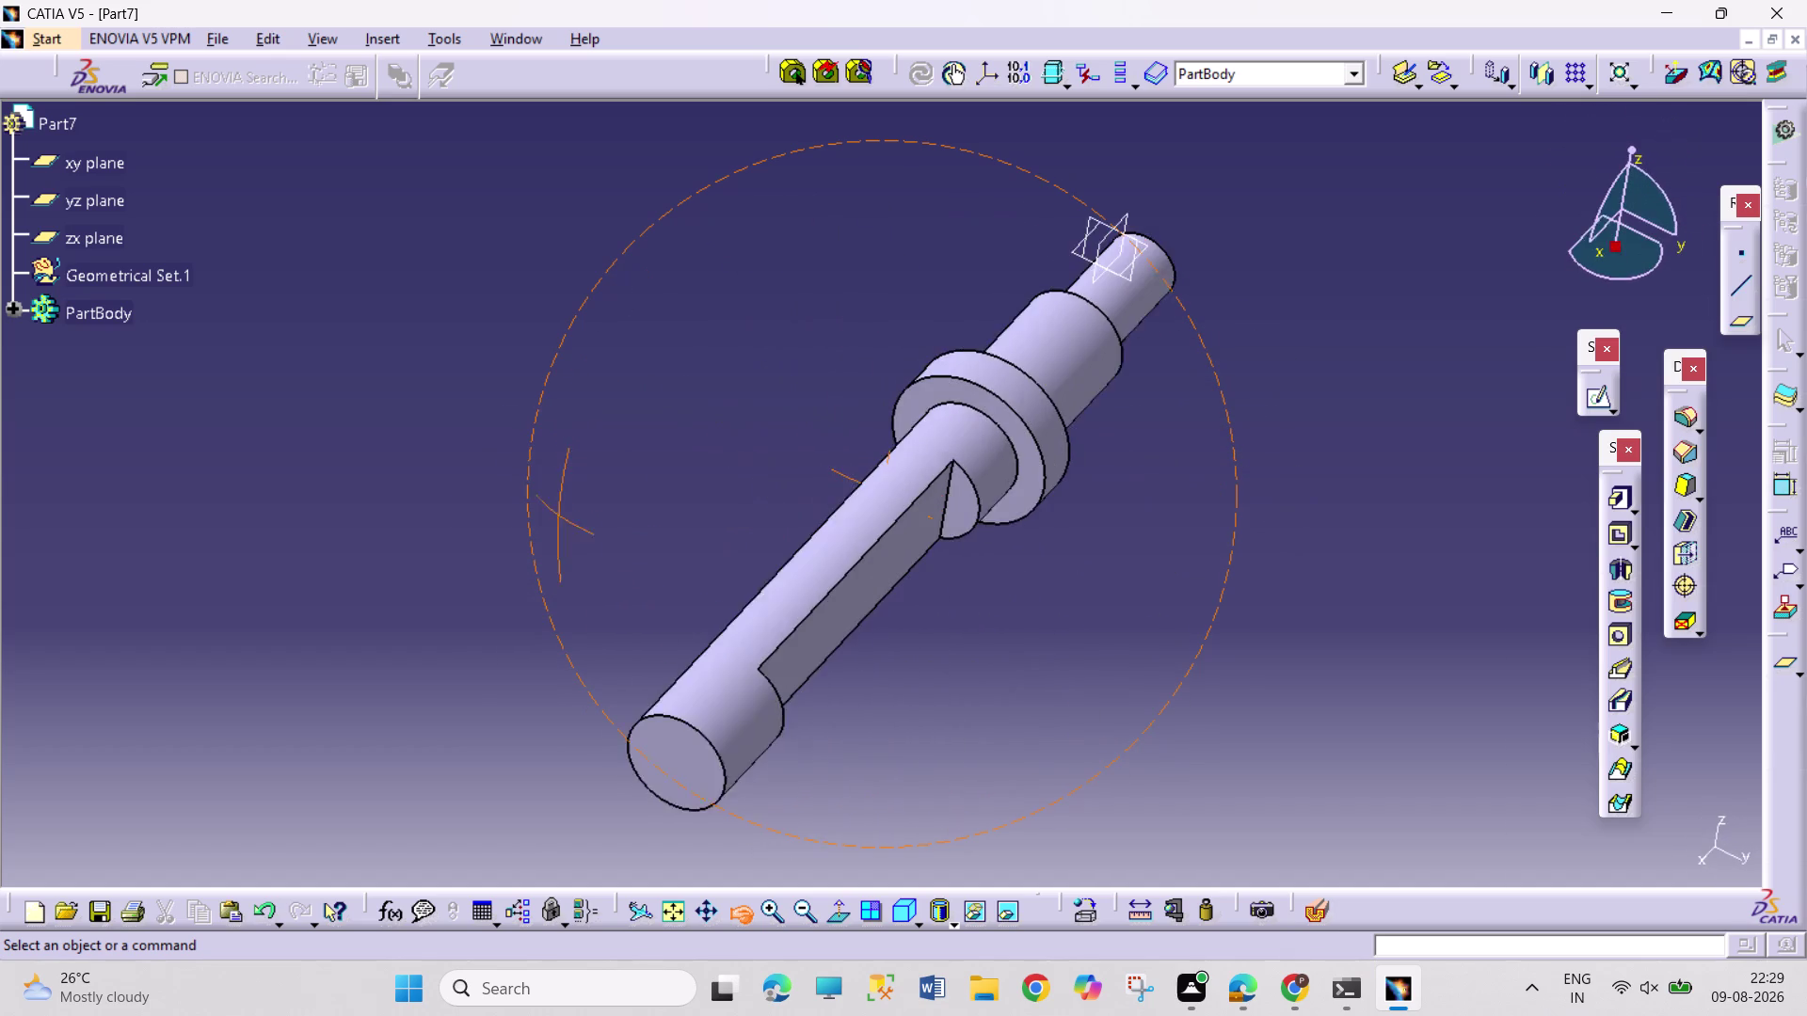
drag(554, 504, 551, 498)
click(827, 609)
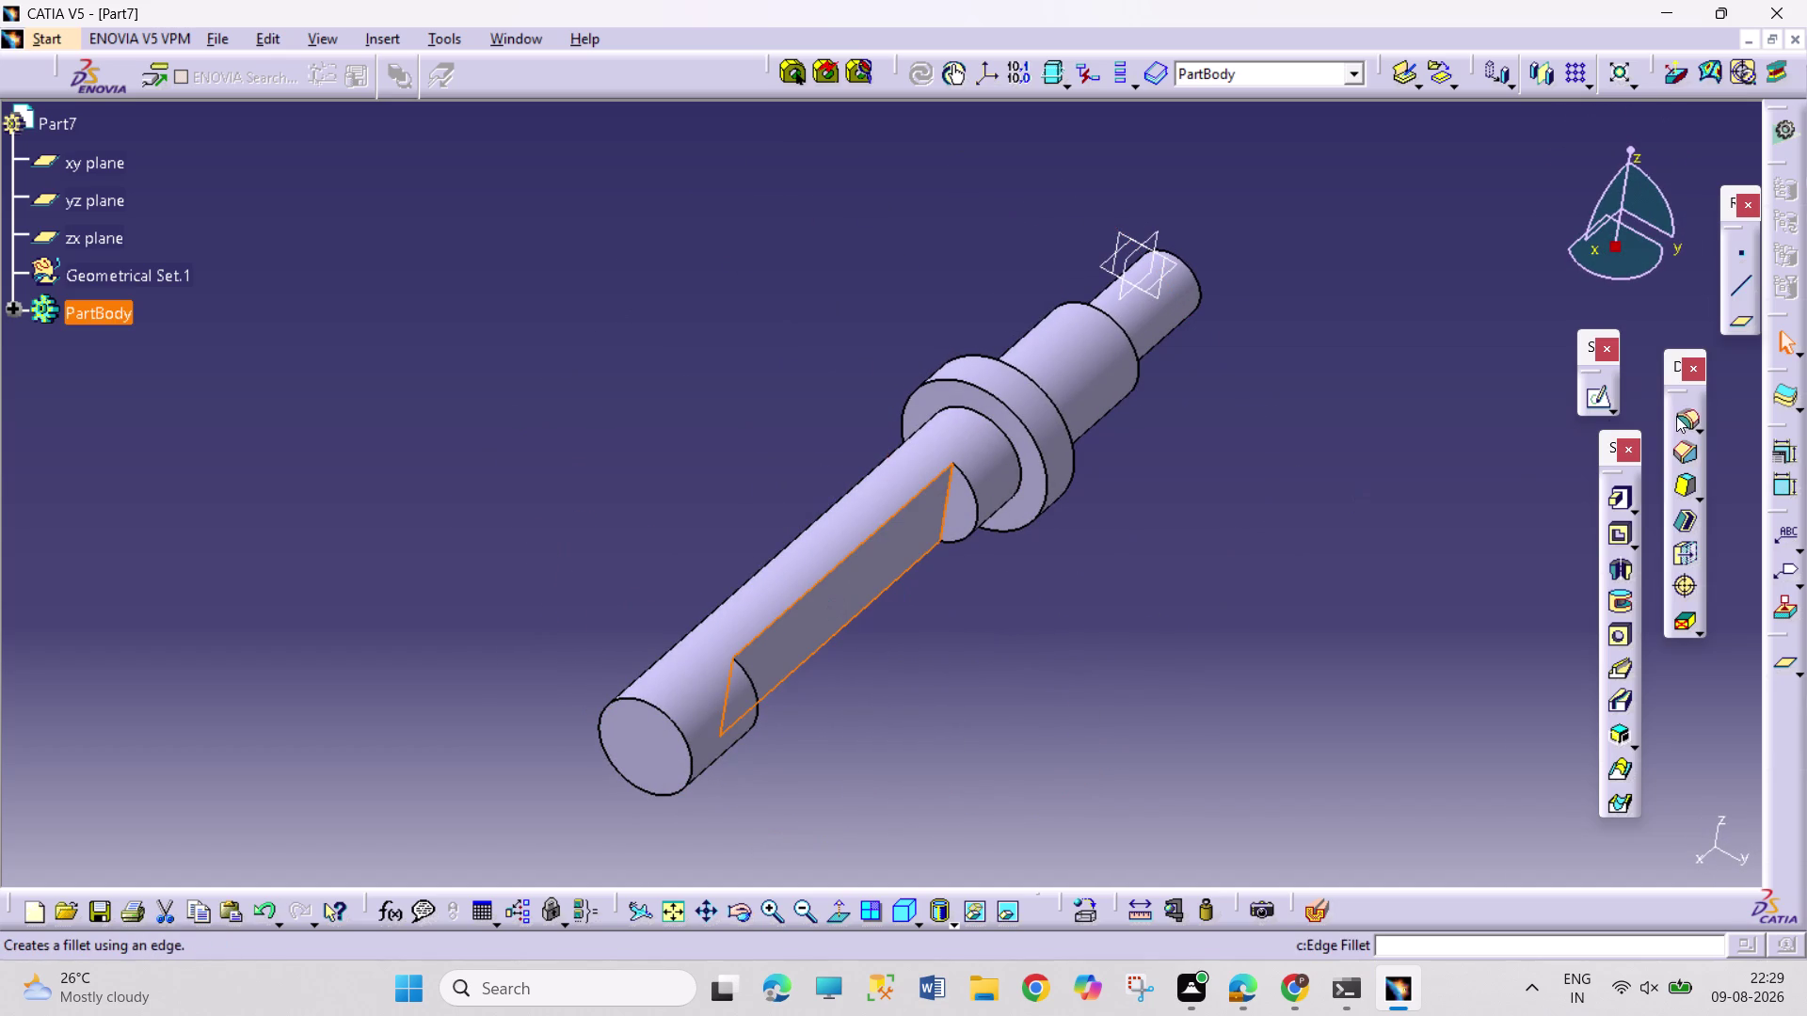
click(1587, 400)
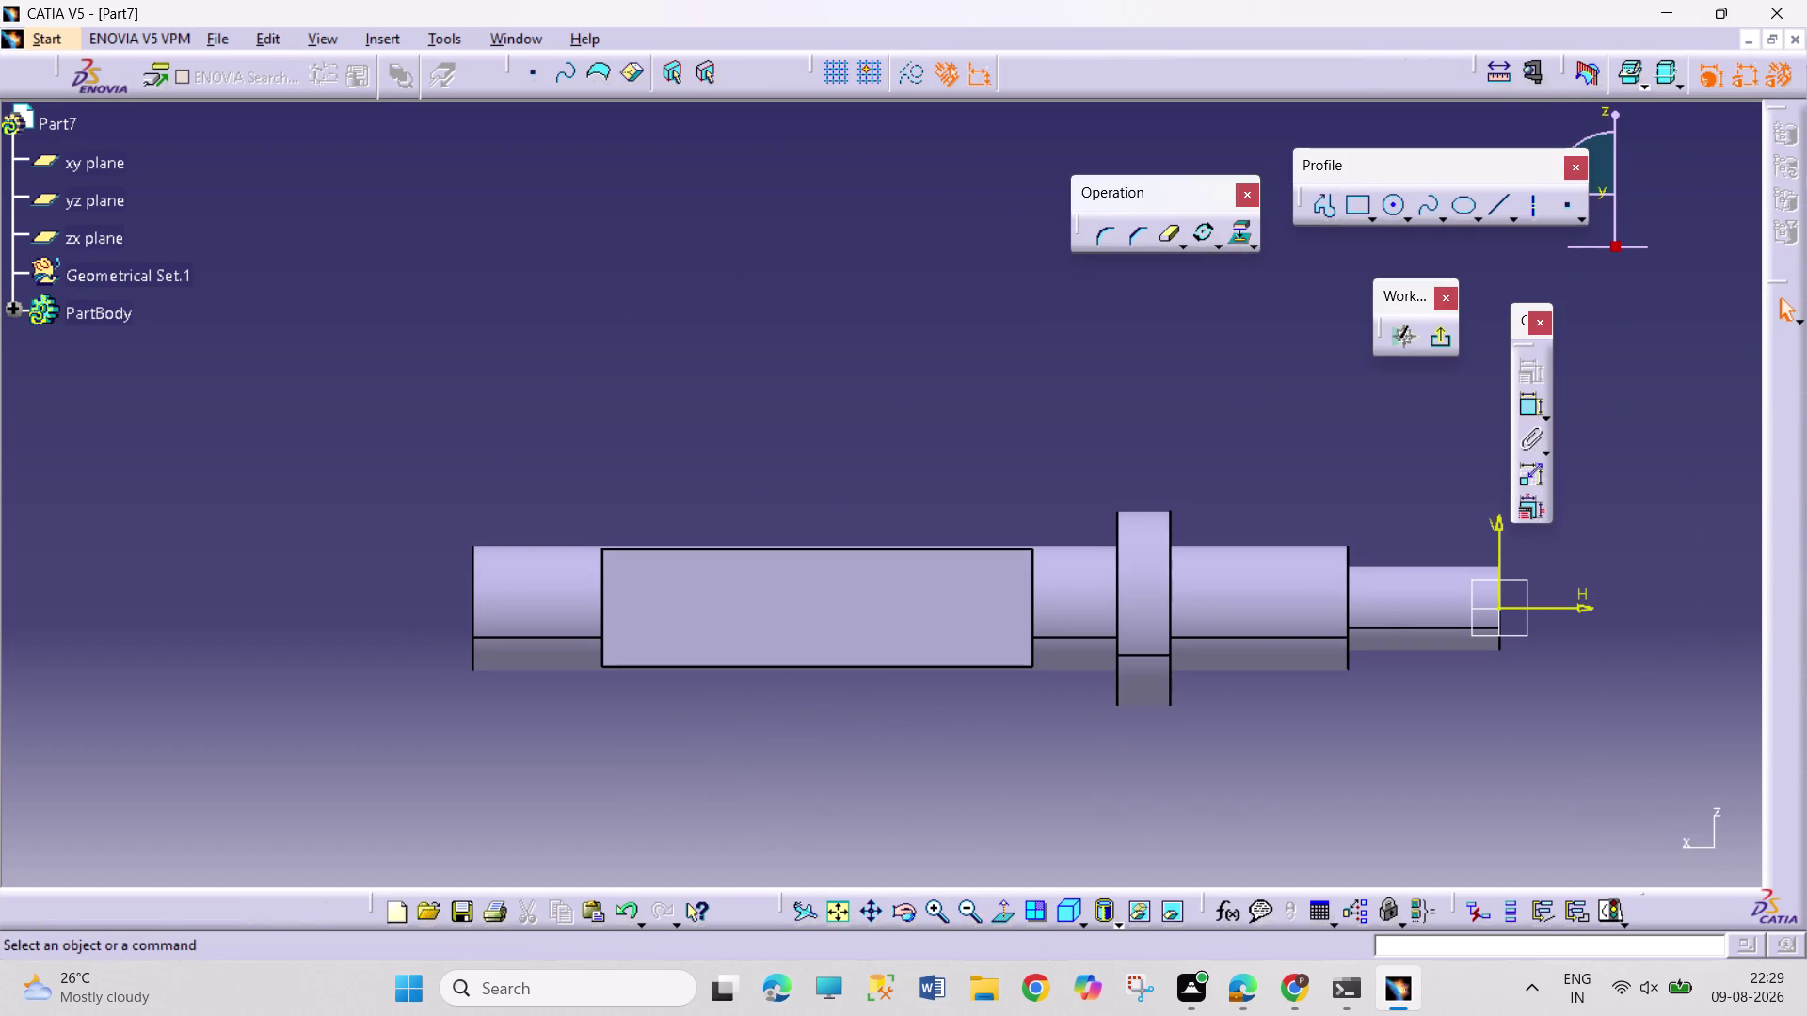
Draw a small circle and a larger circle on the keyway flat.
click(1396, 205)
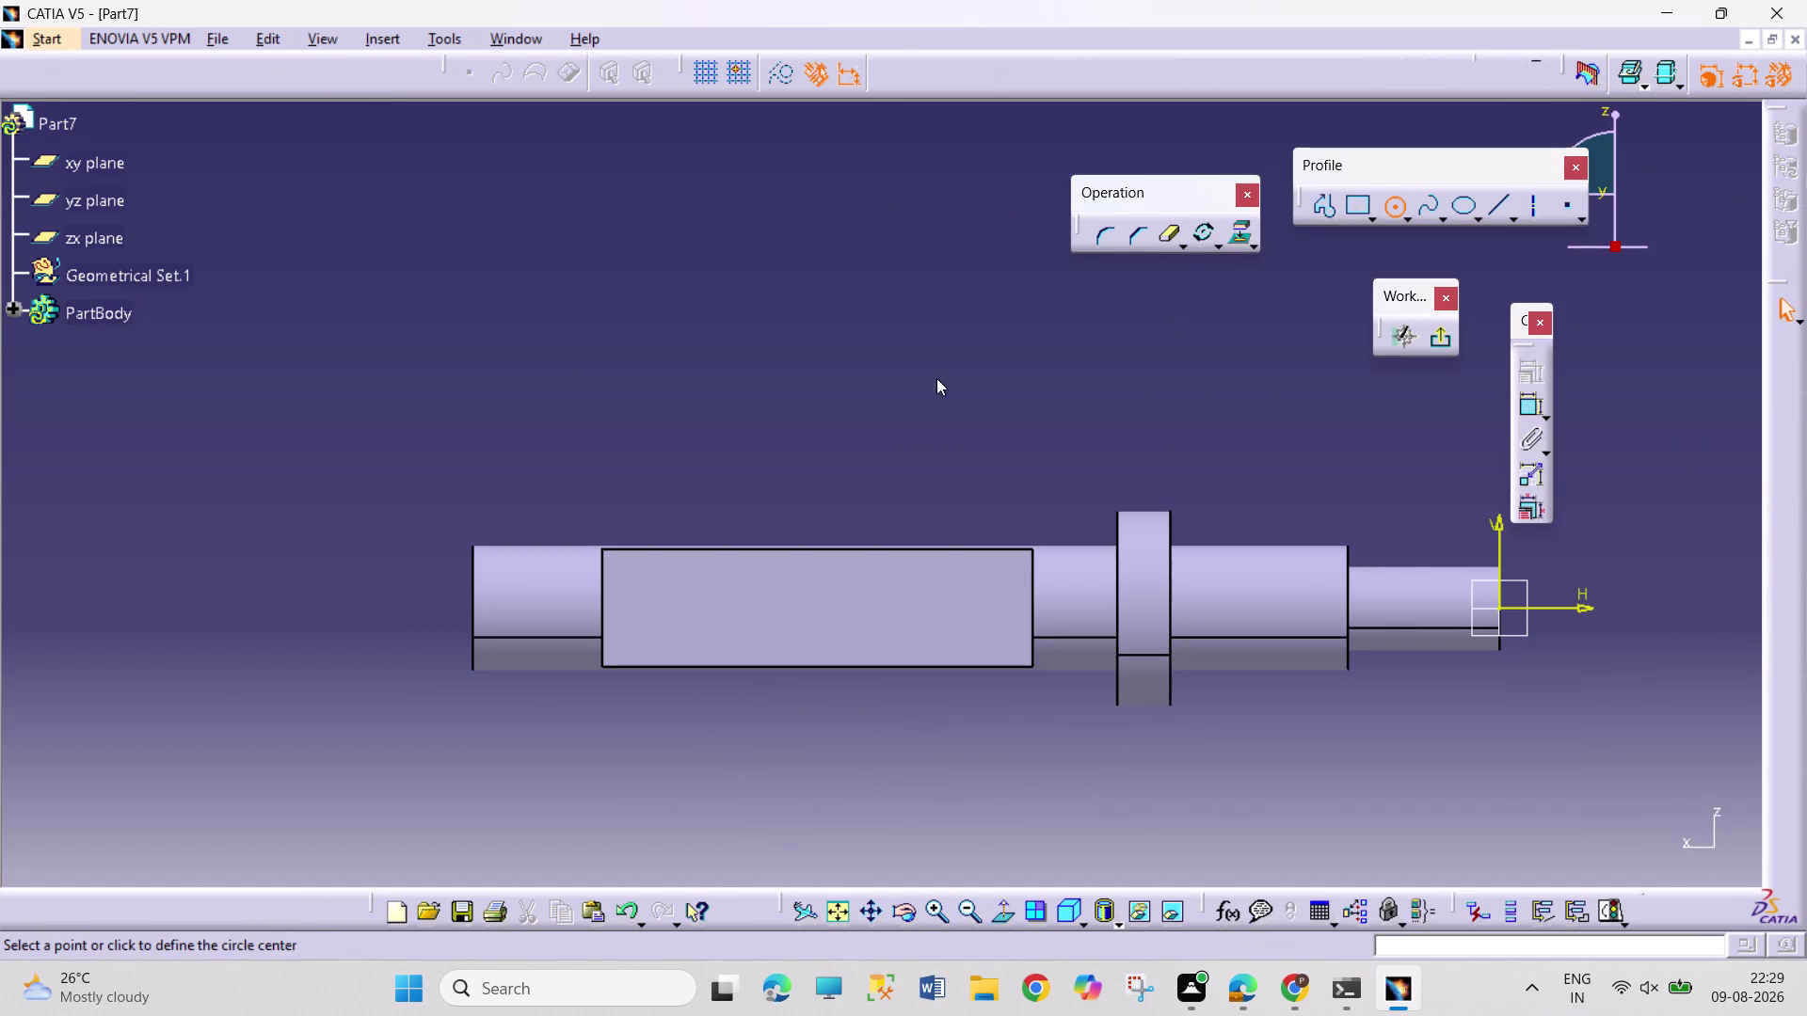
click(660, 607)
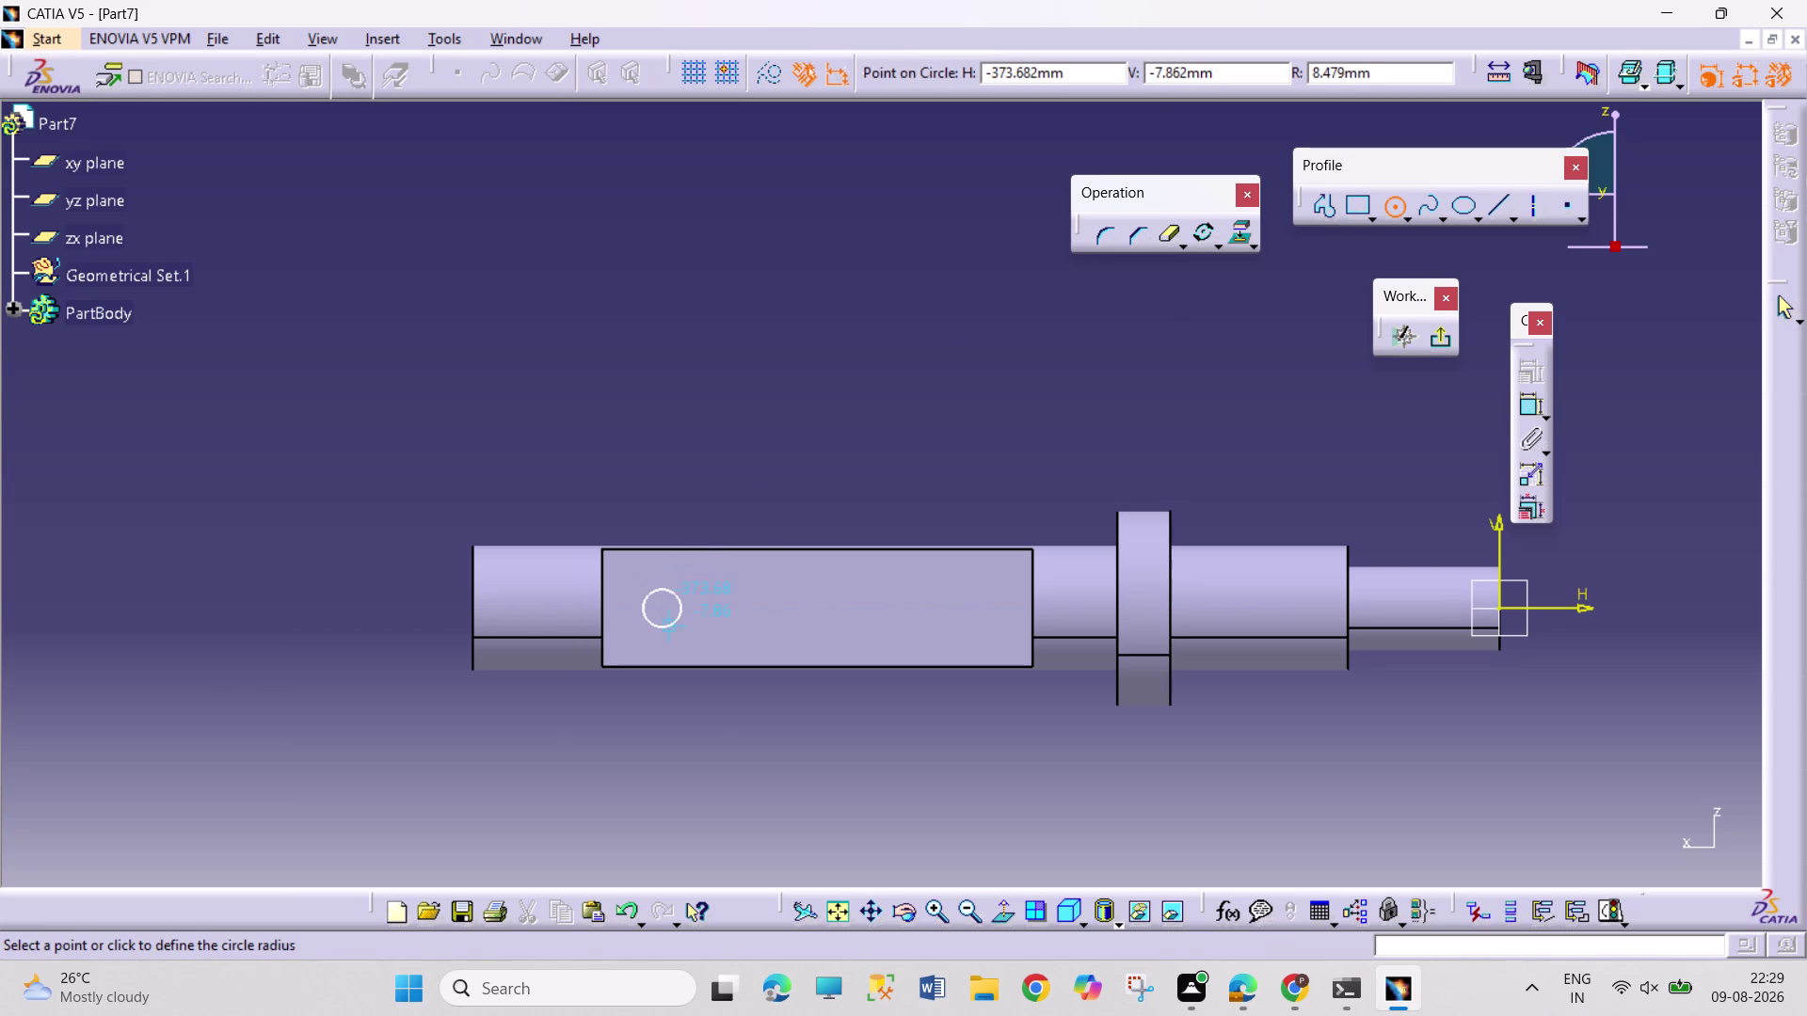
click(672, 627)
click(1389, 203)
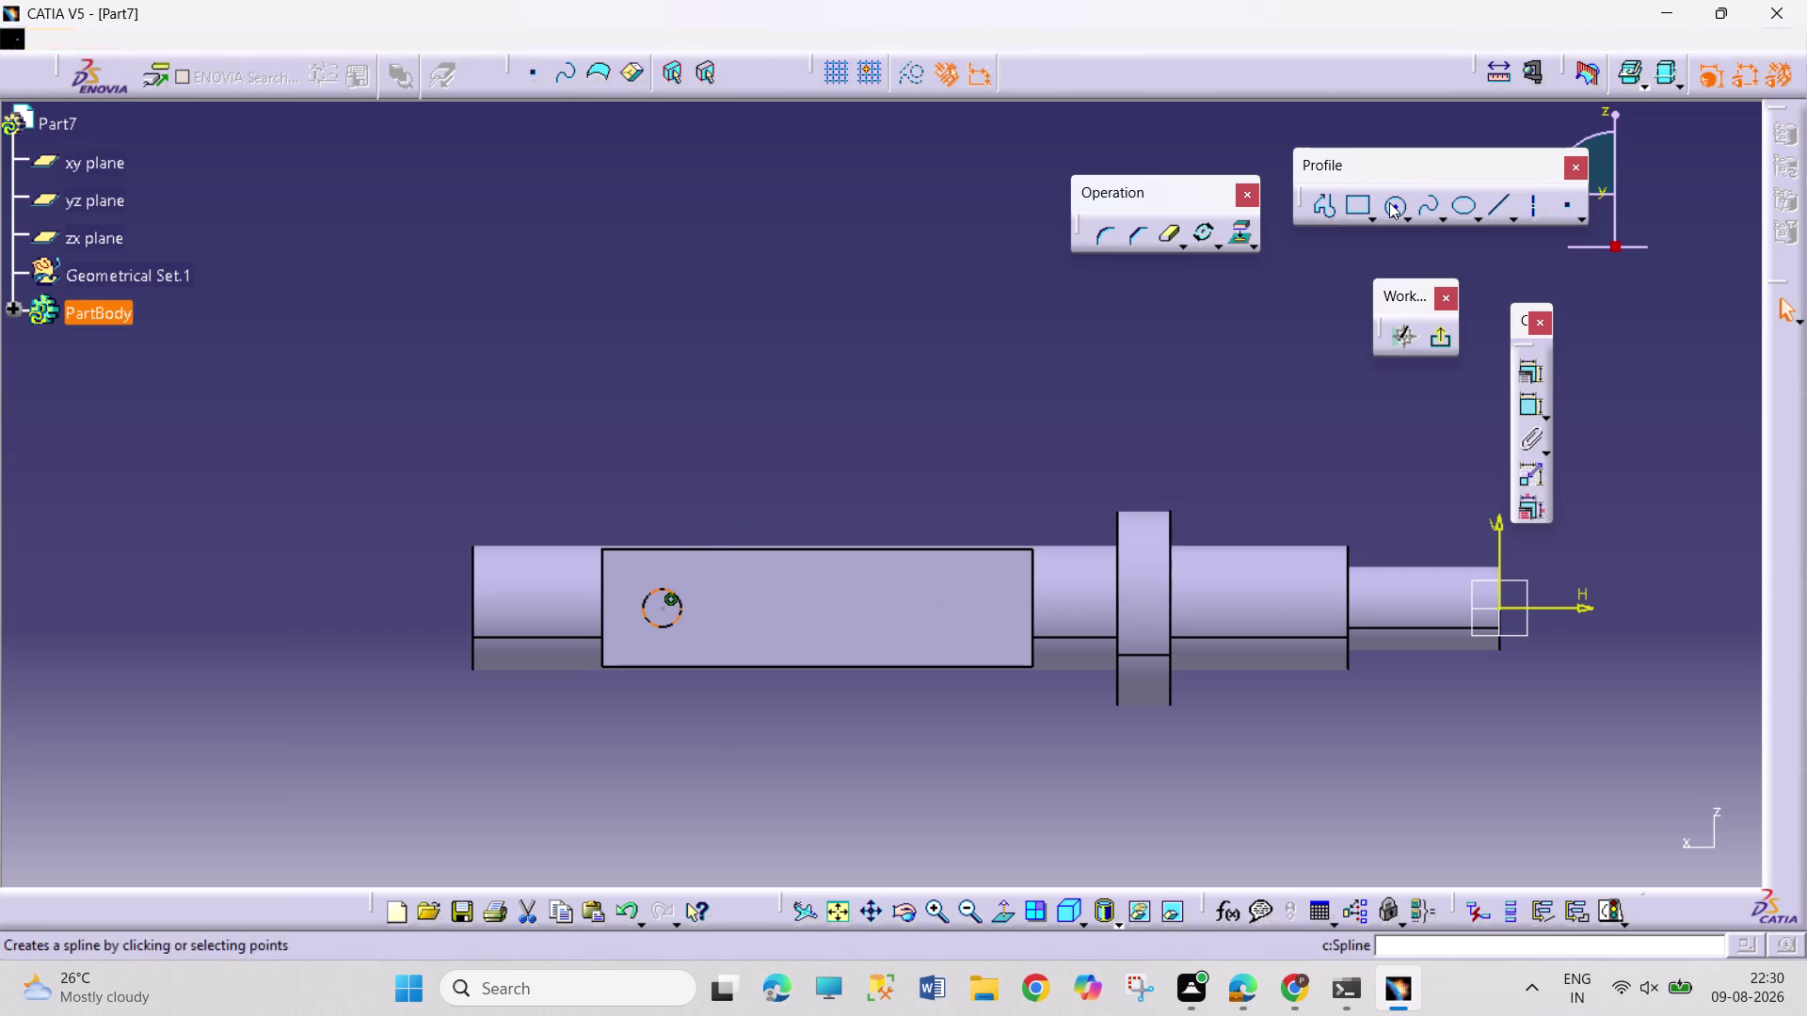
click(898, 614)
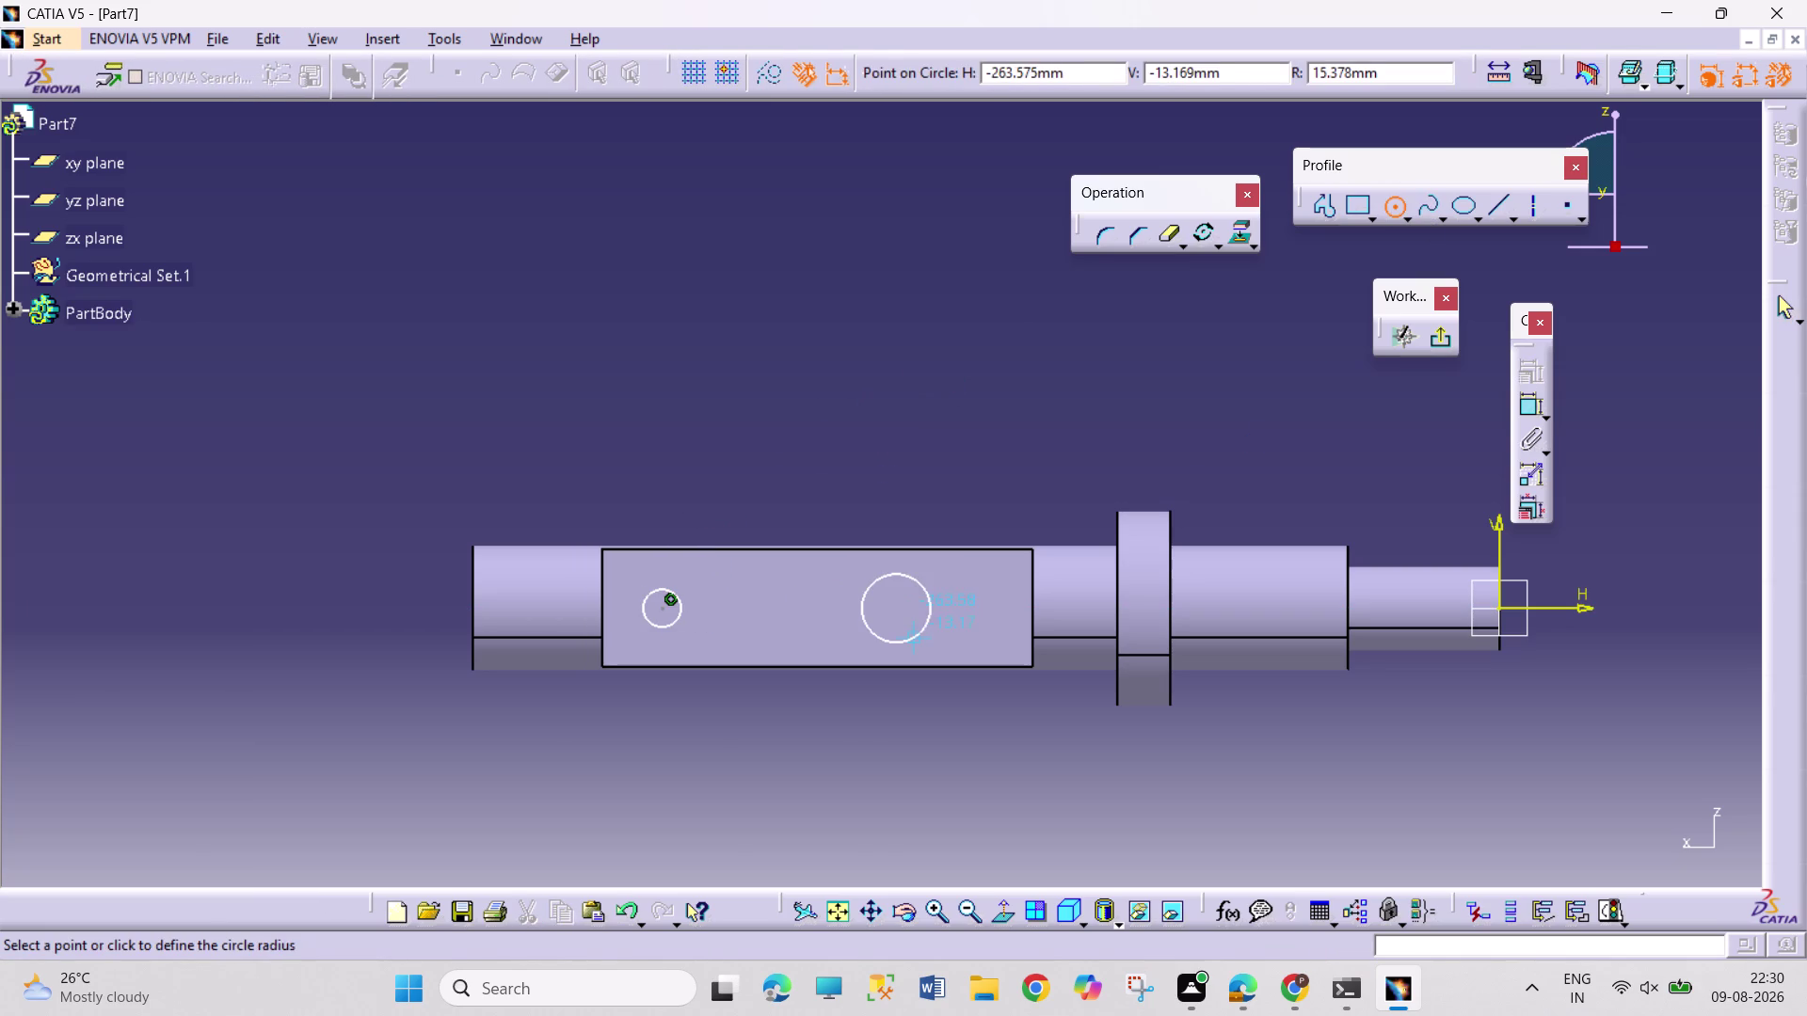
click(914, 638)
Add diameter dimensions to the larger and the small circle.
click(1527, 403)
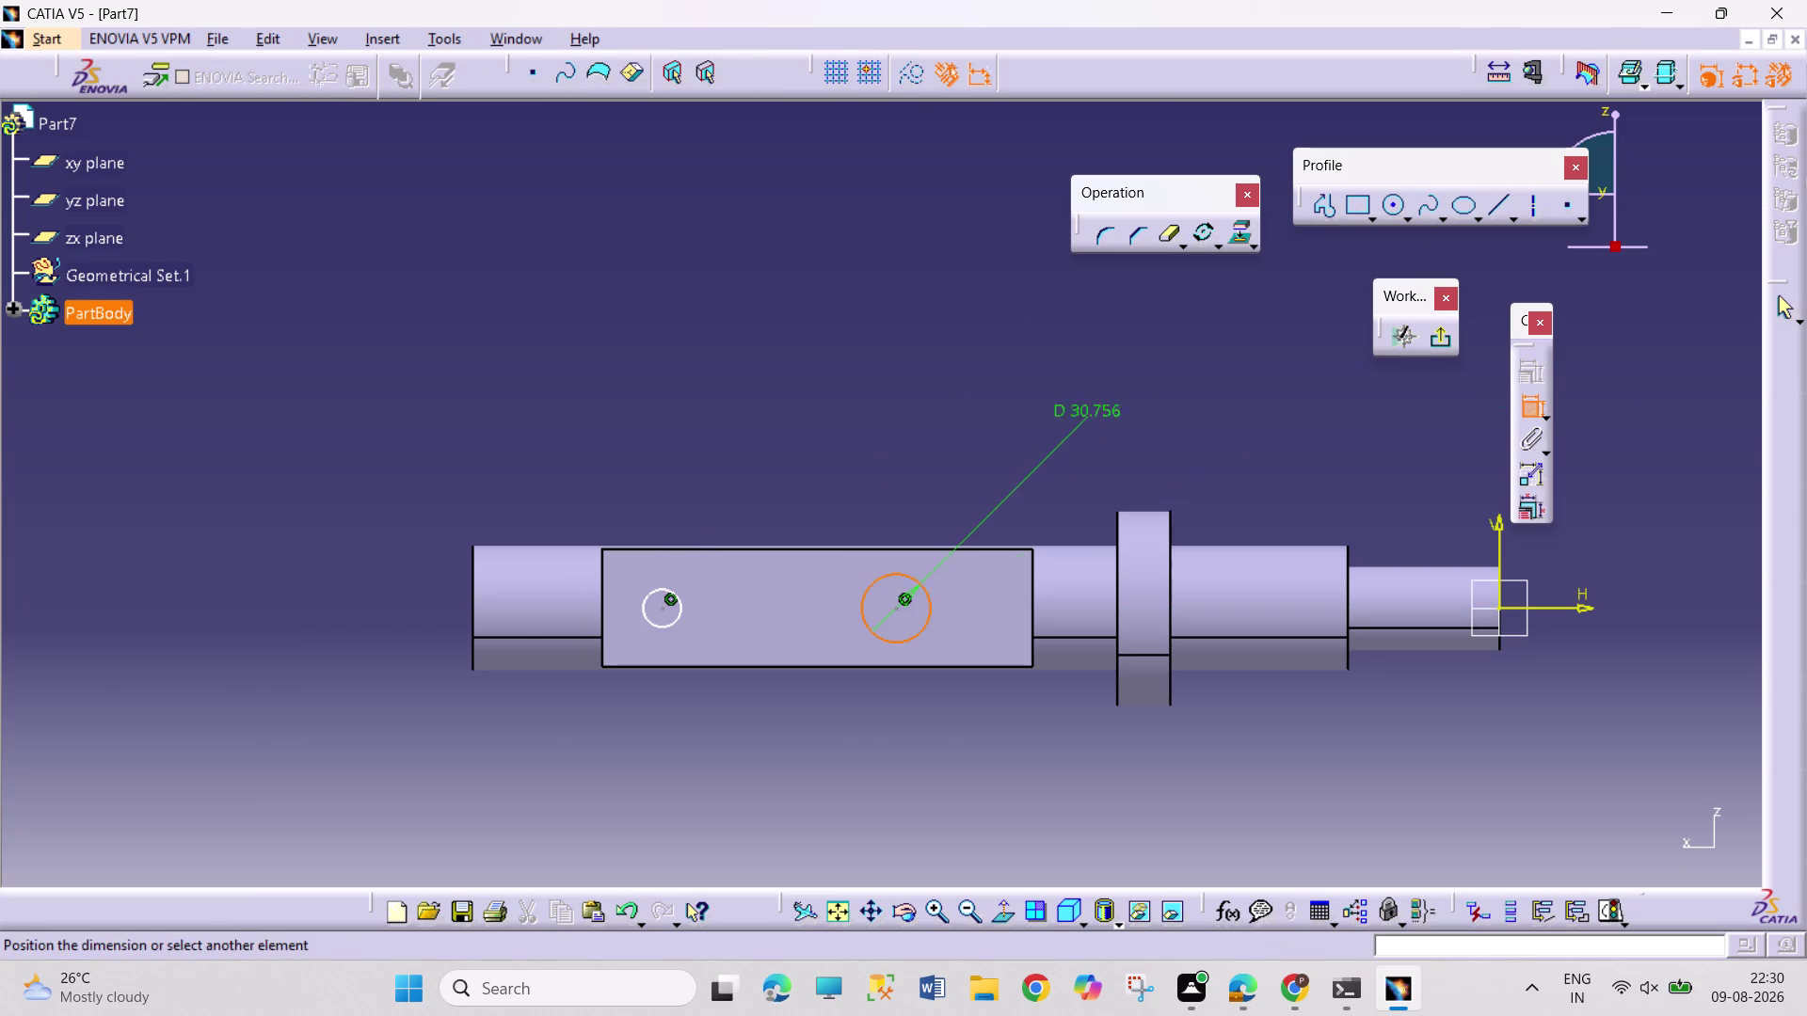
click(1058, 421)
click(1526, 410)
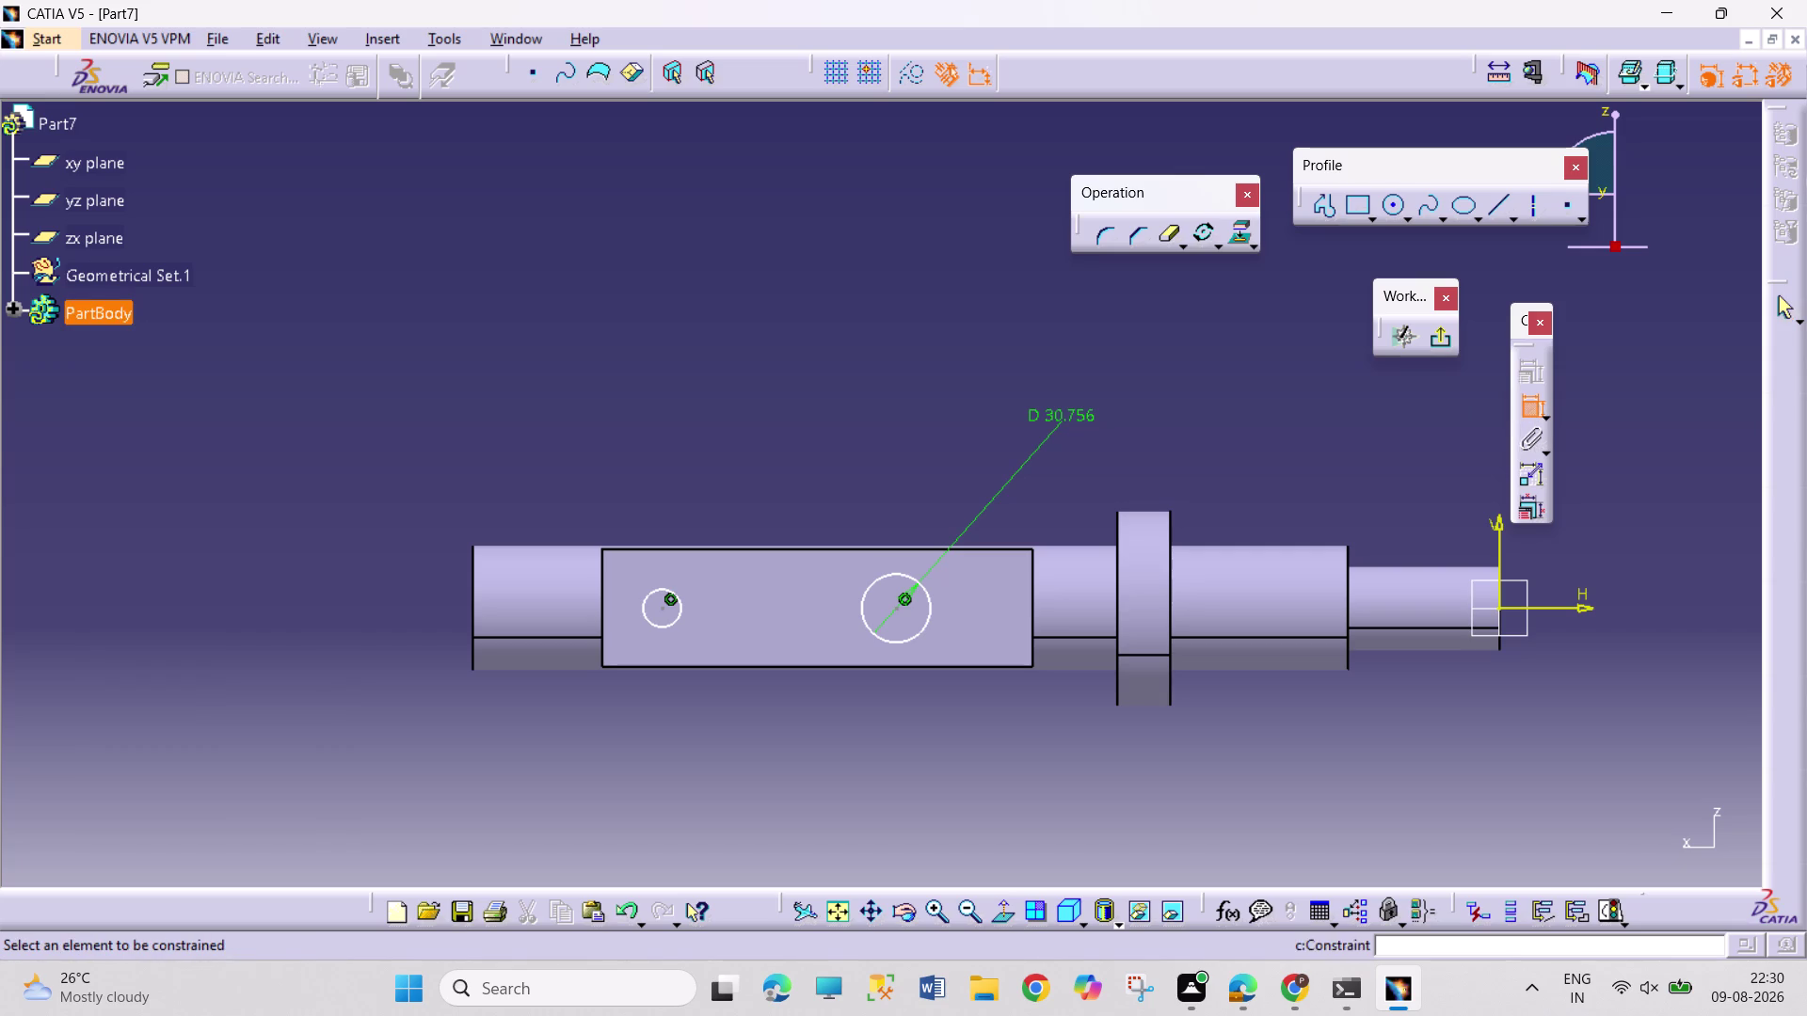
click(680, 603)
click(740, 457)
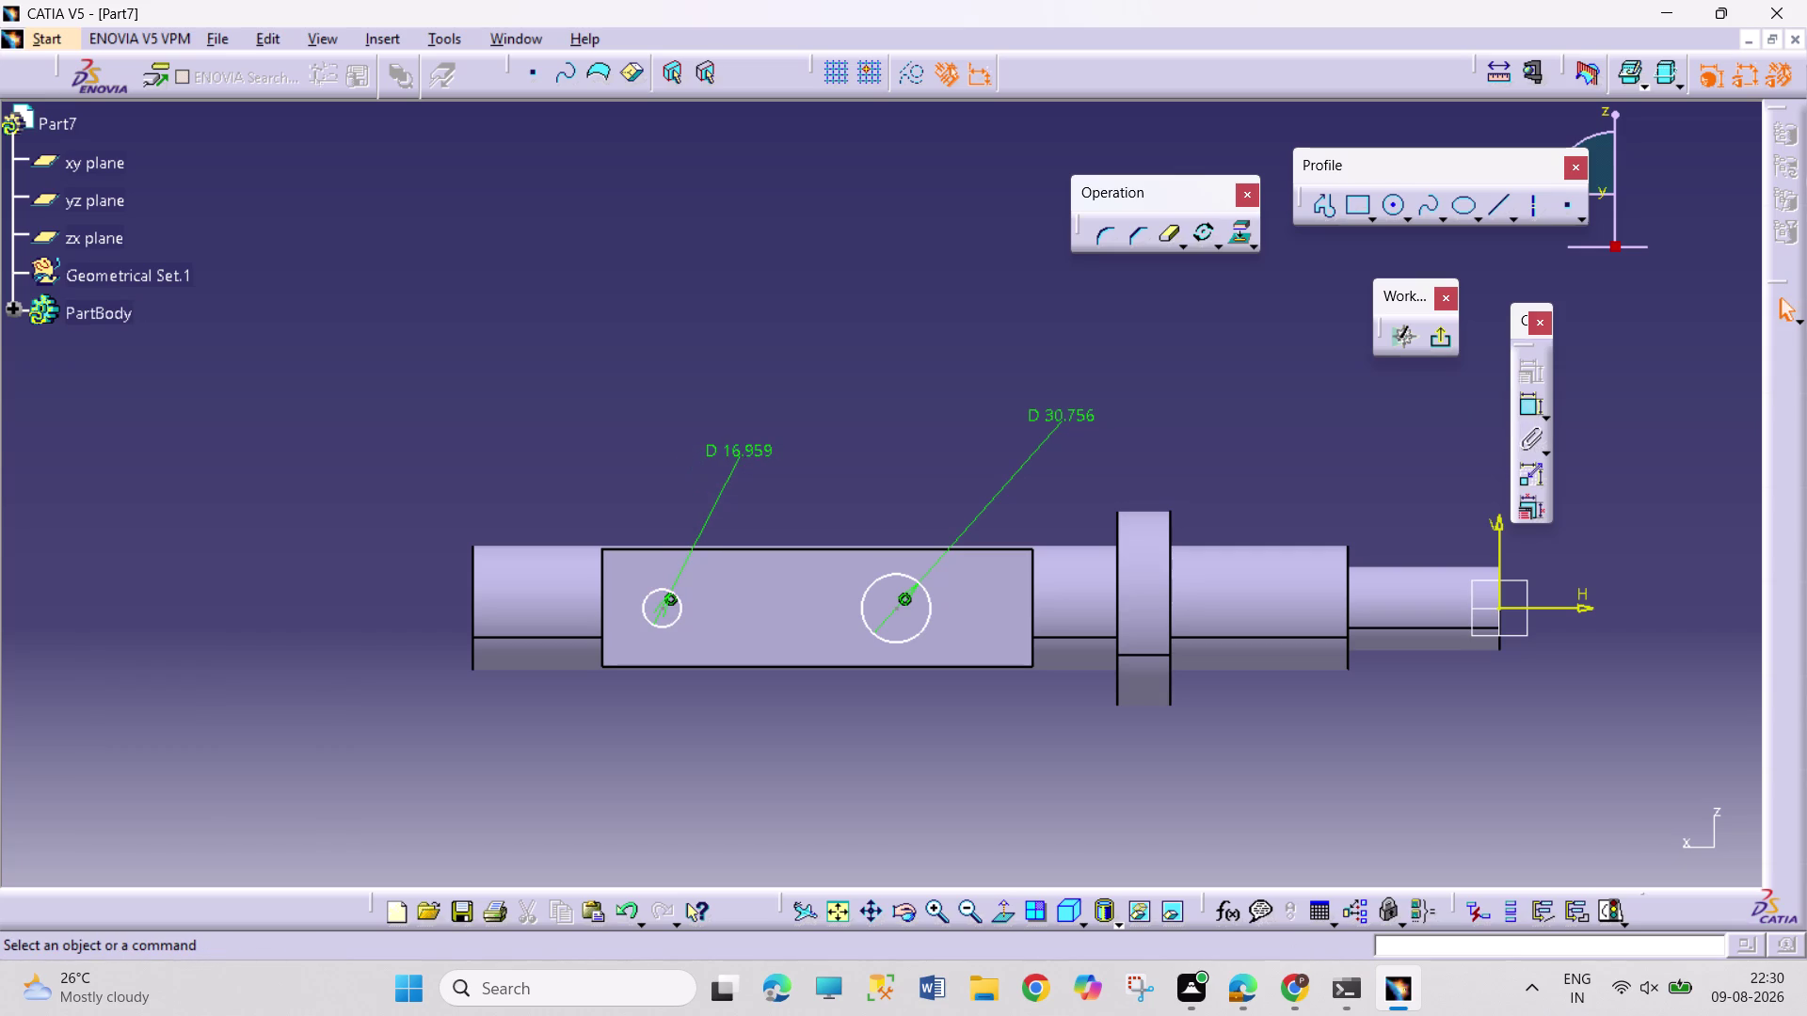
double_click(742, 454)
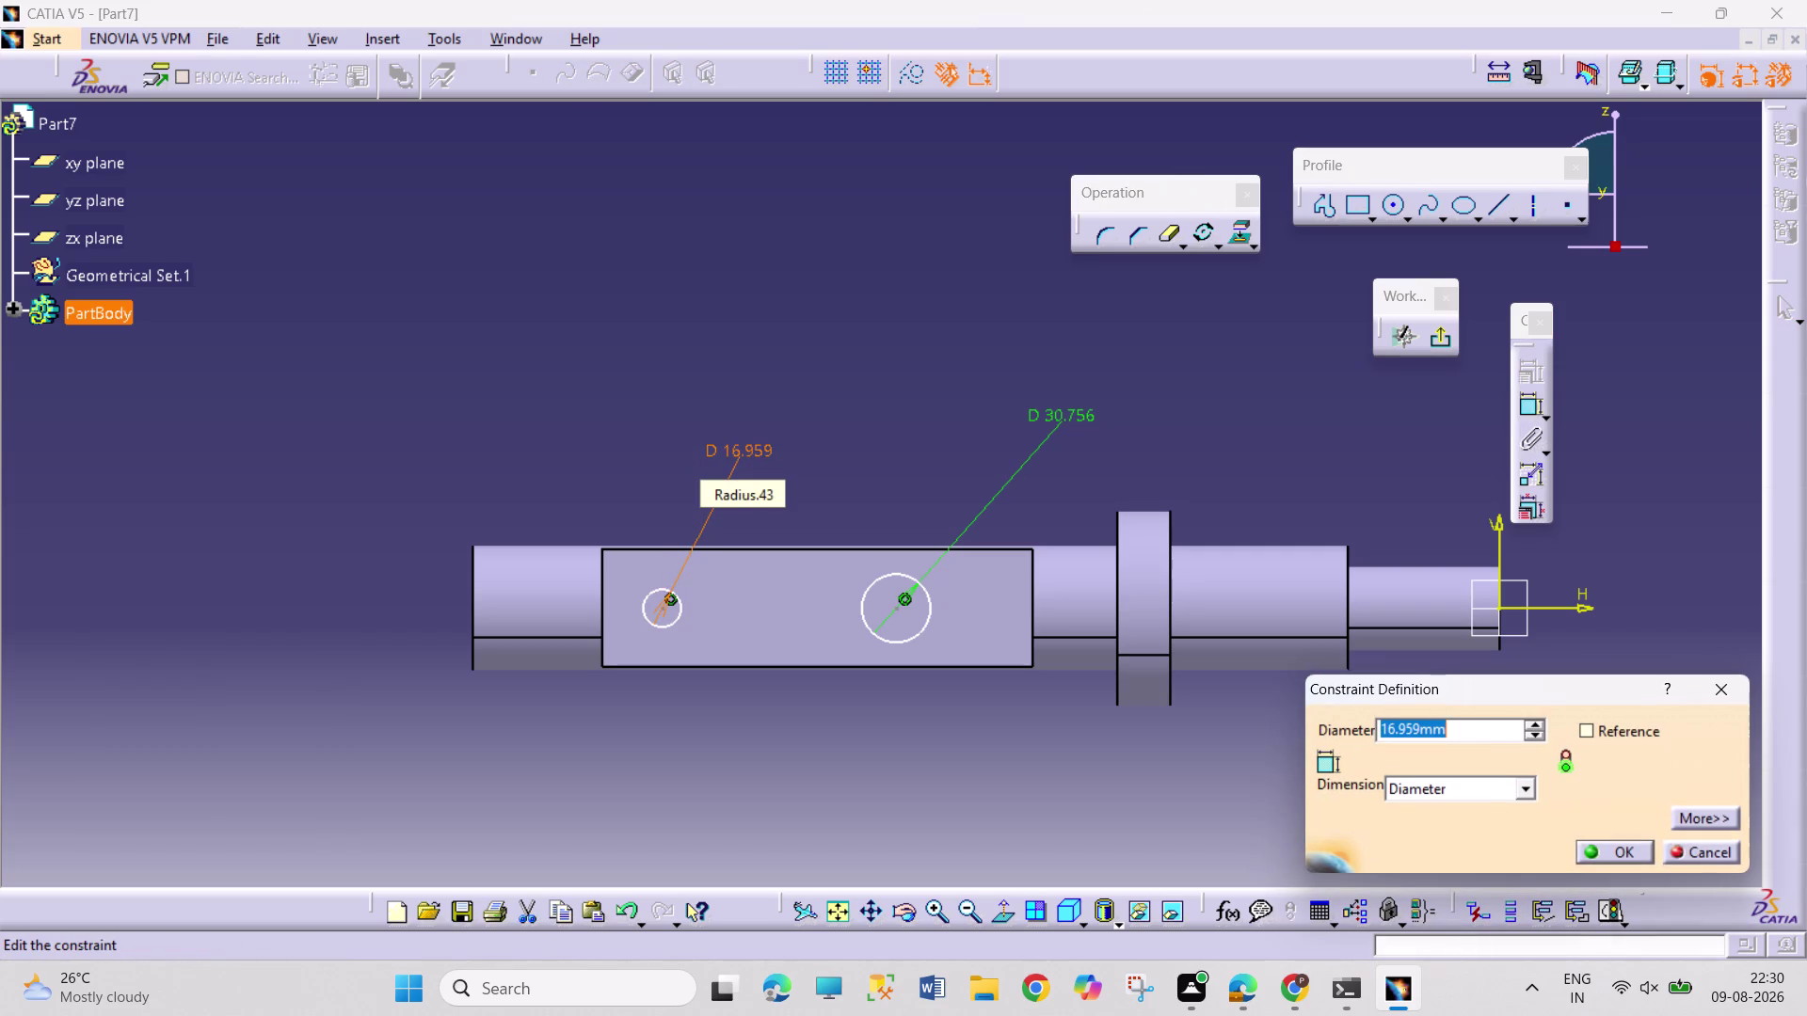
Set both circle diameters to 12 mm.
text(12)
key(Return)
double_click(1078, 414)
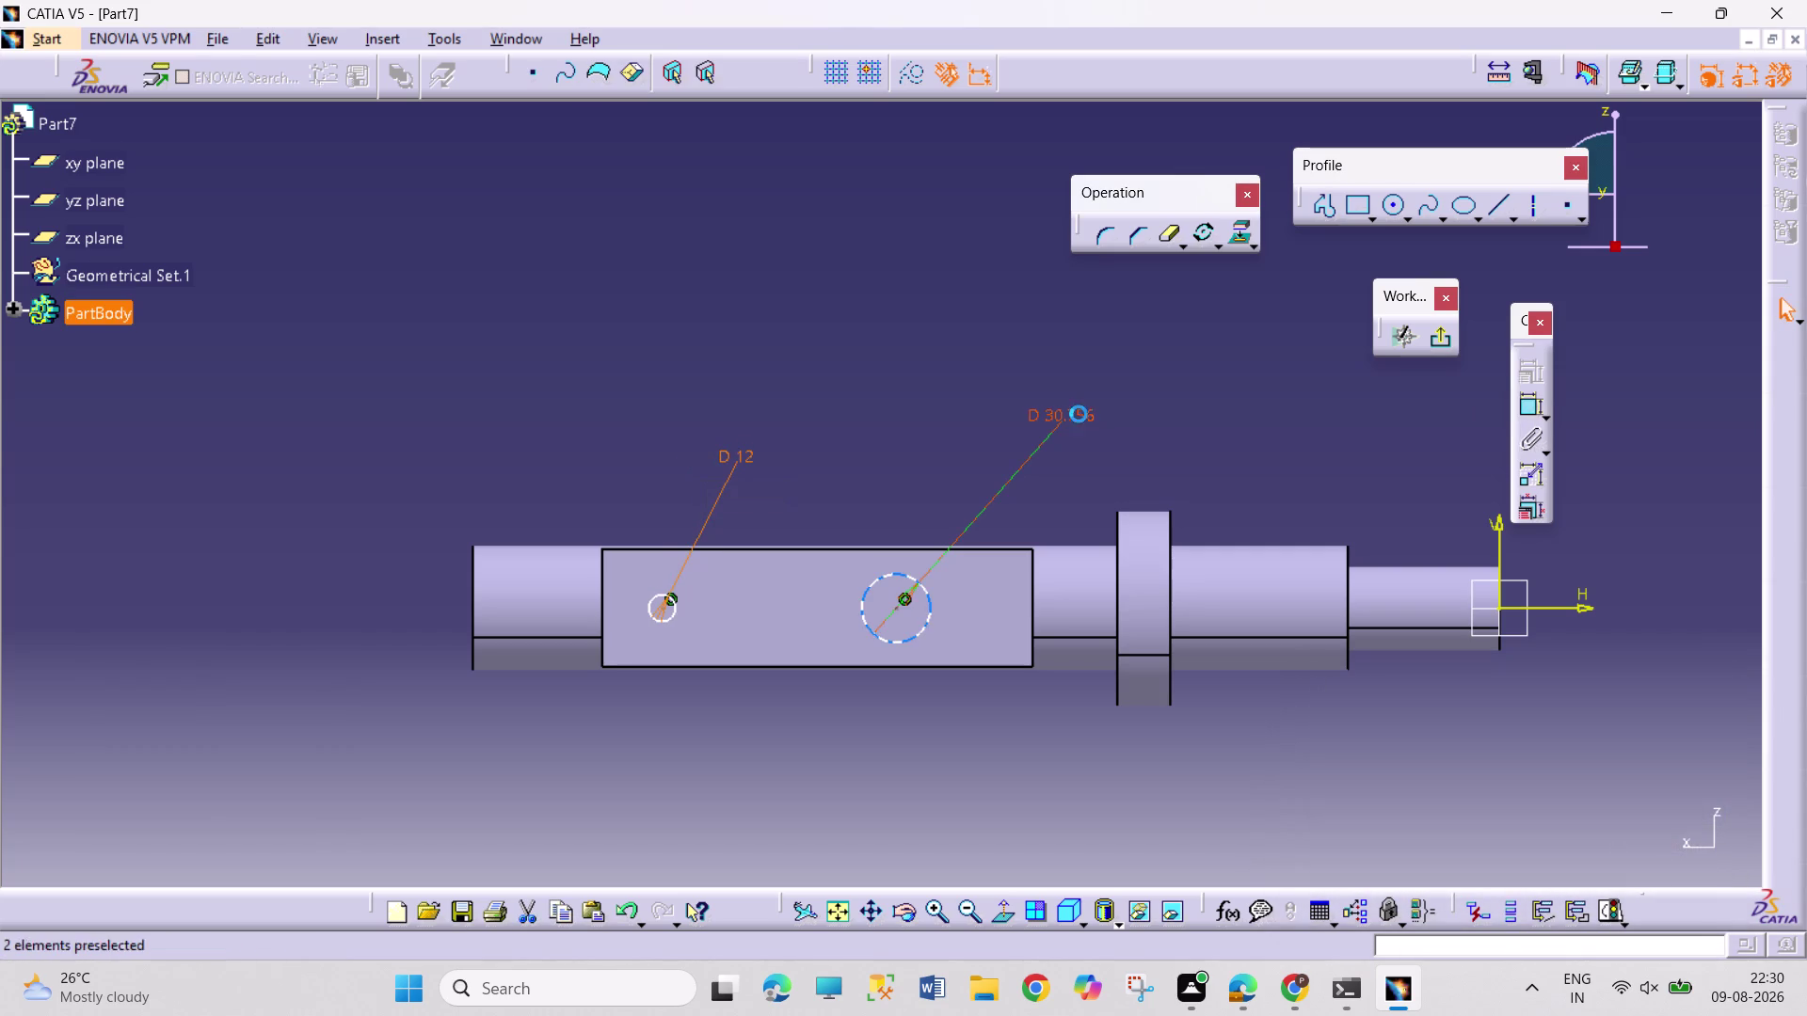
text(12)
key(Return)
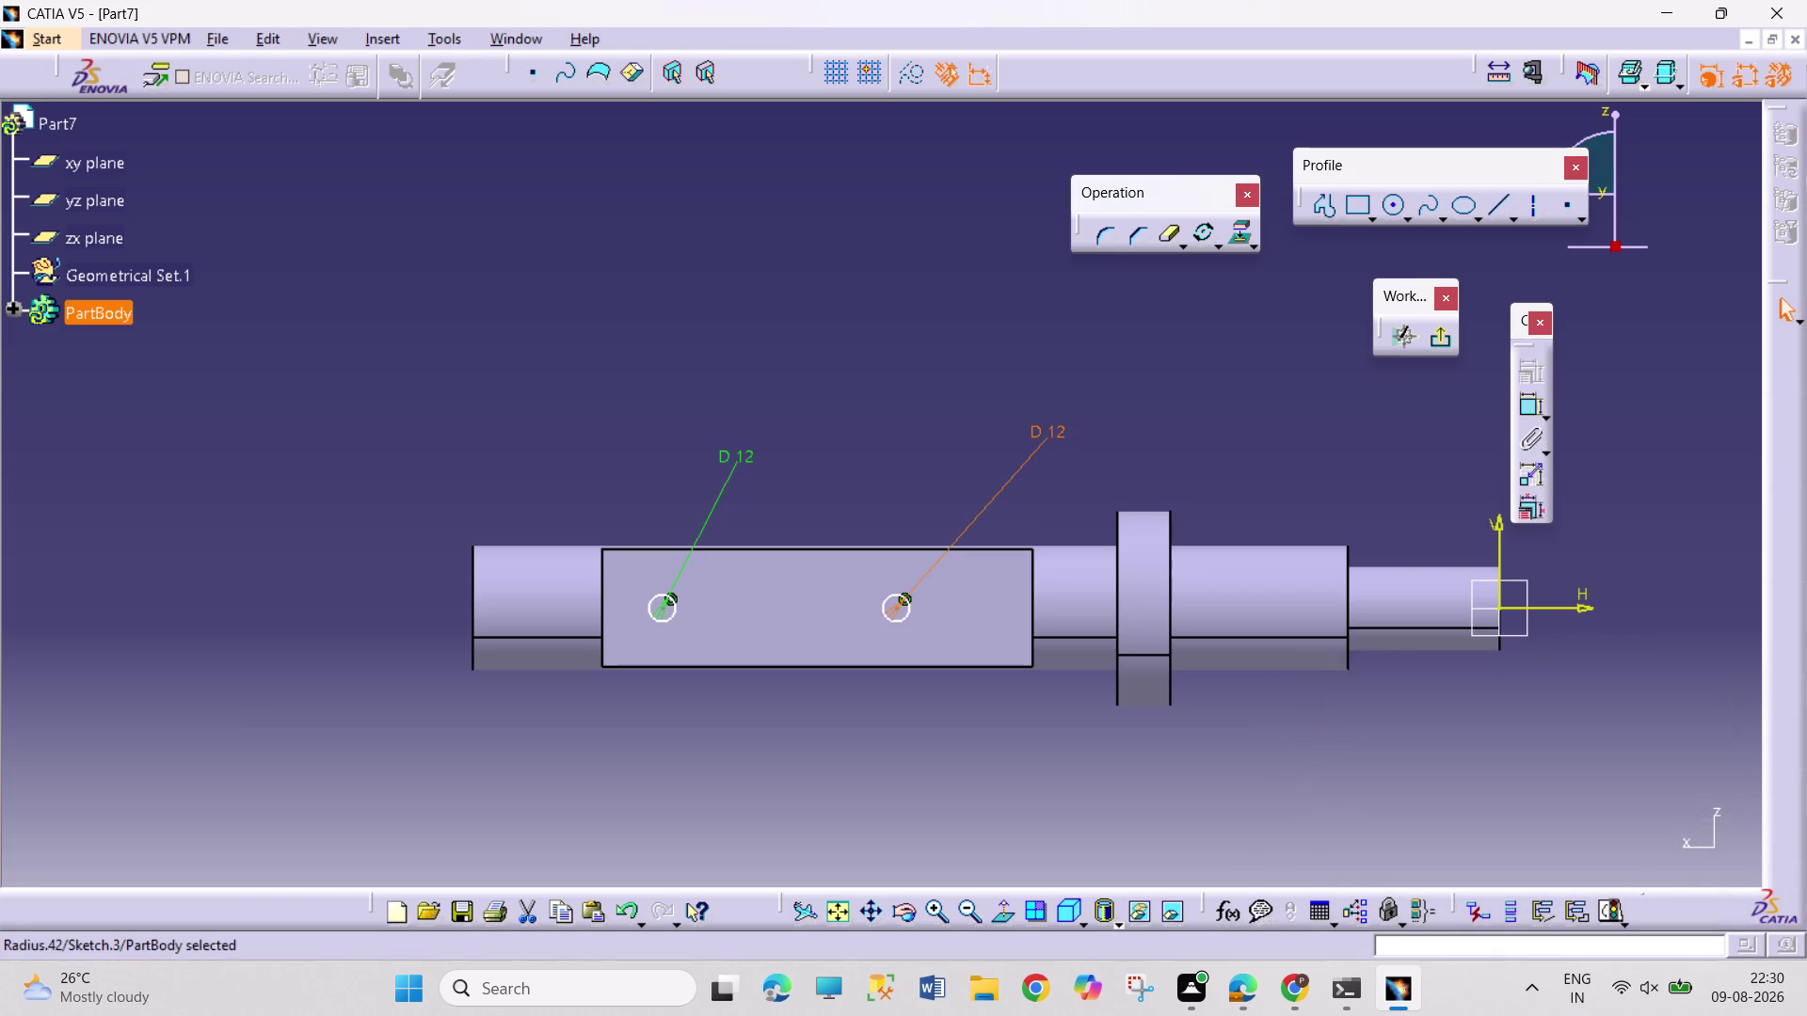
Dimension the two circle centres 100 mm apart.
click(1534, 407)
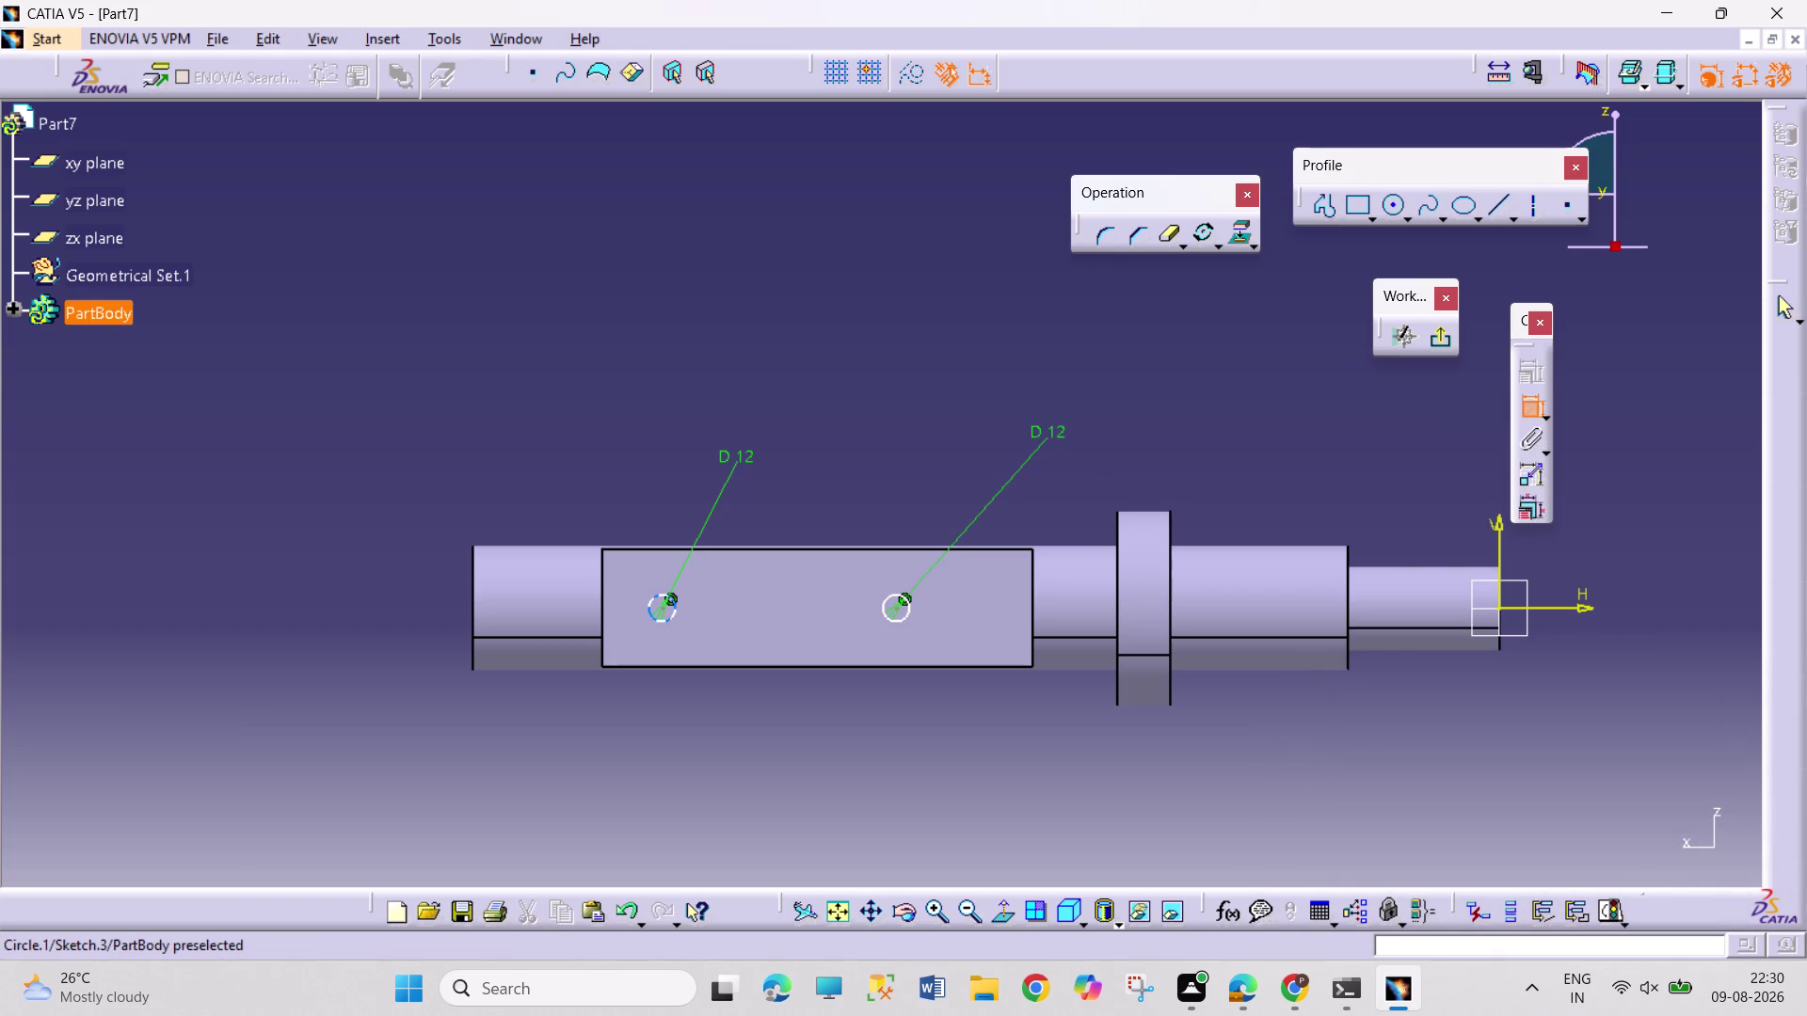
click(665, 607)
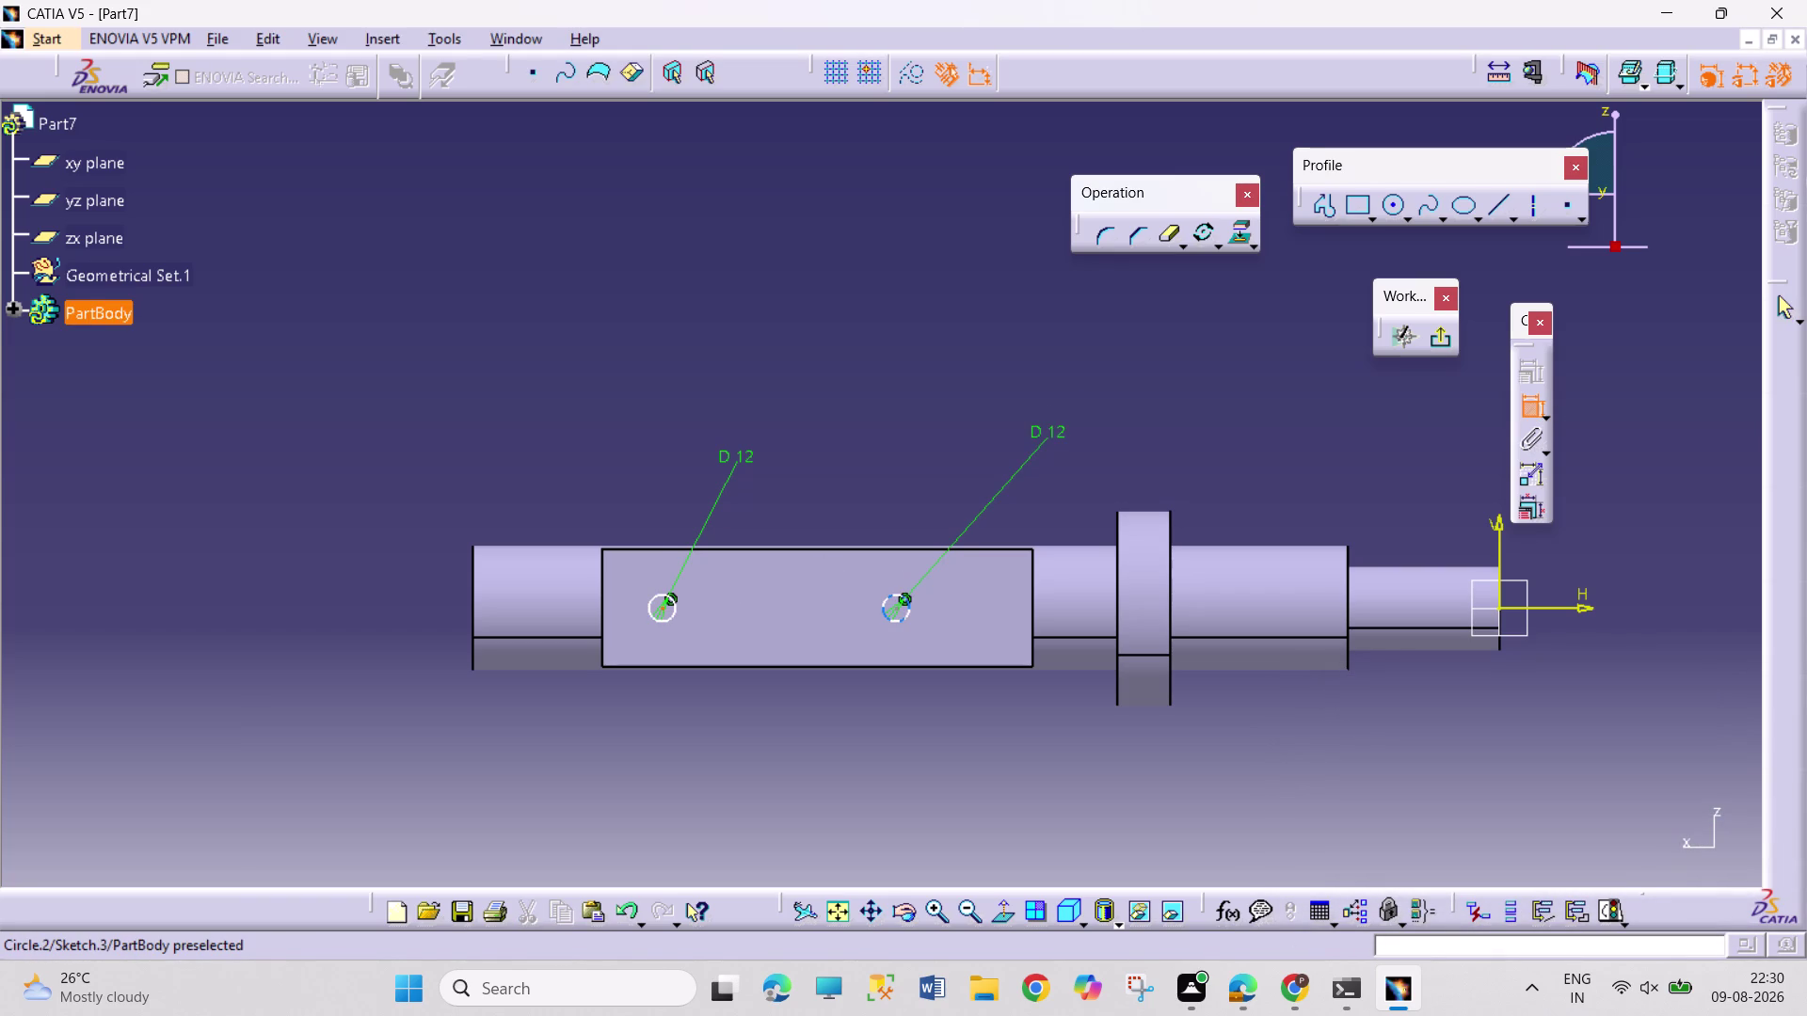
click(898, 610)
click(855, 503)
double_click(856, 497)
text(1)
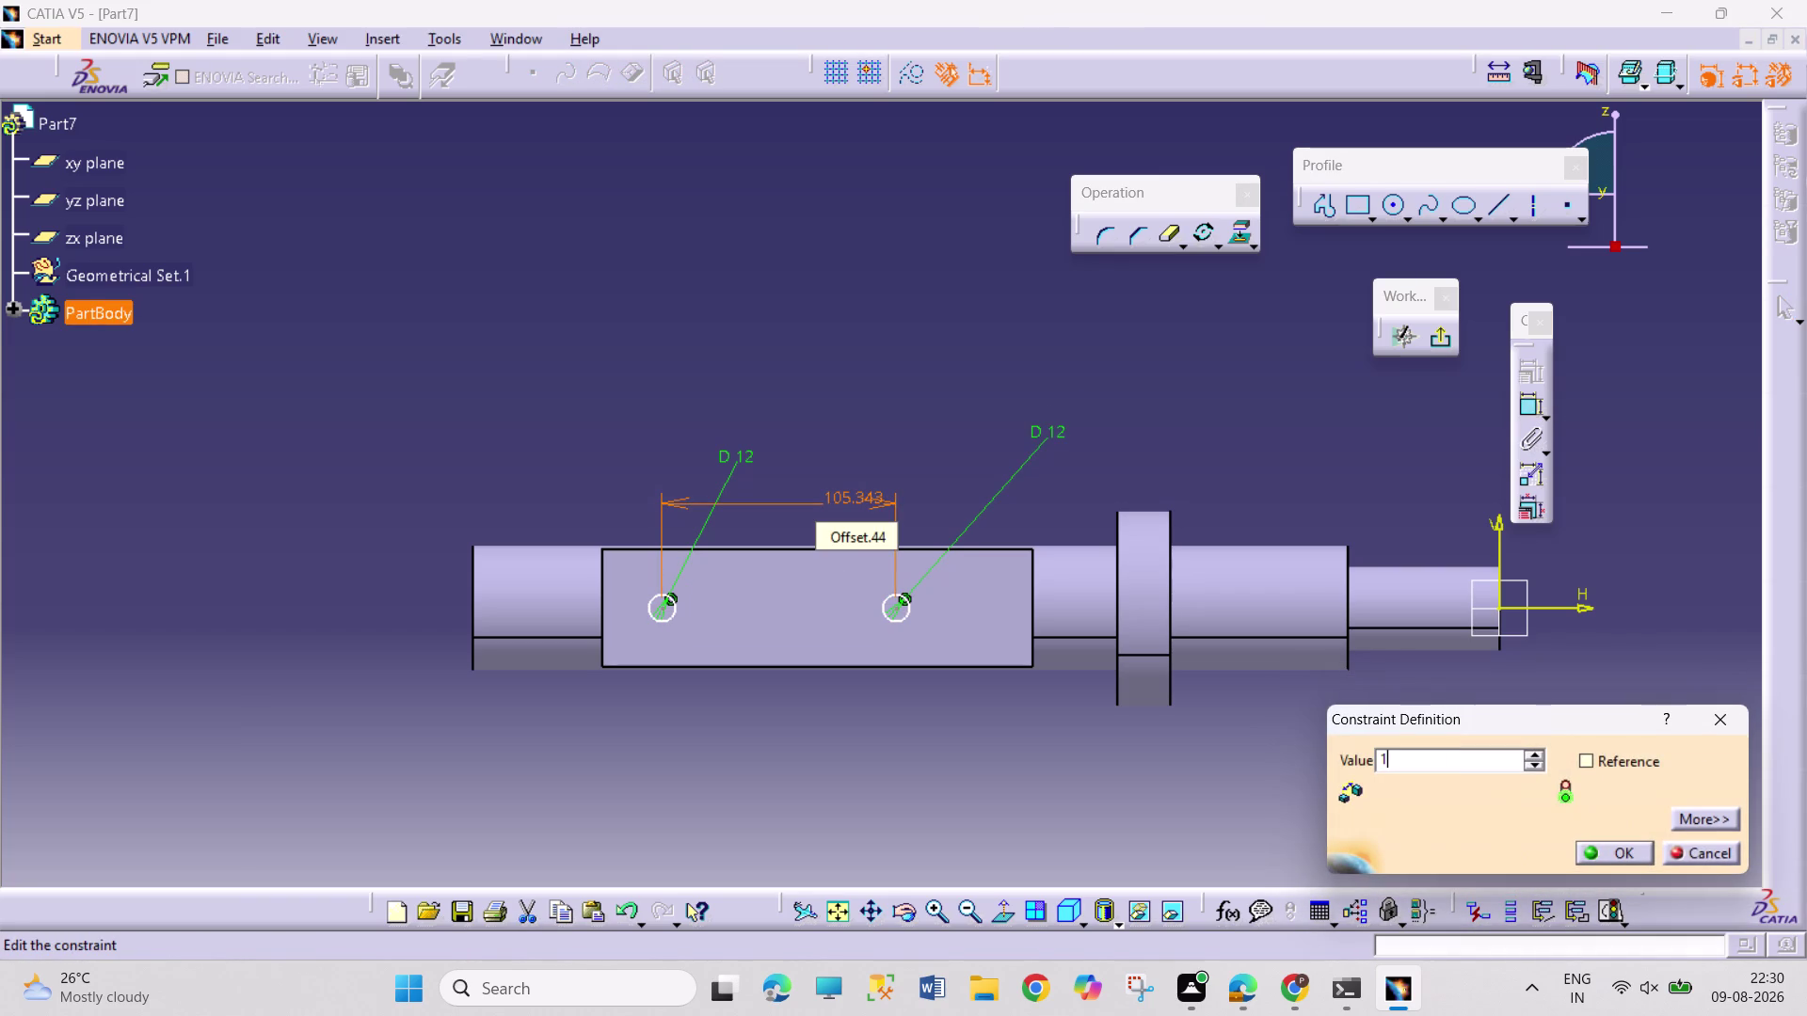
text(00)
key(Return)
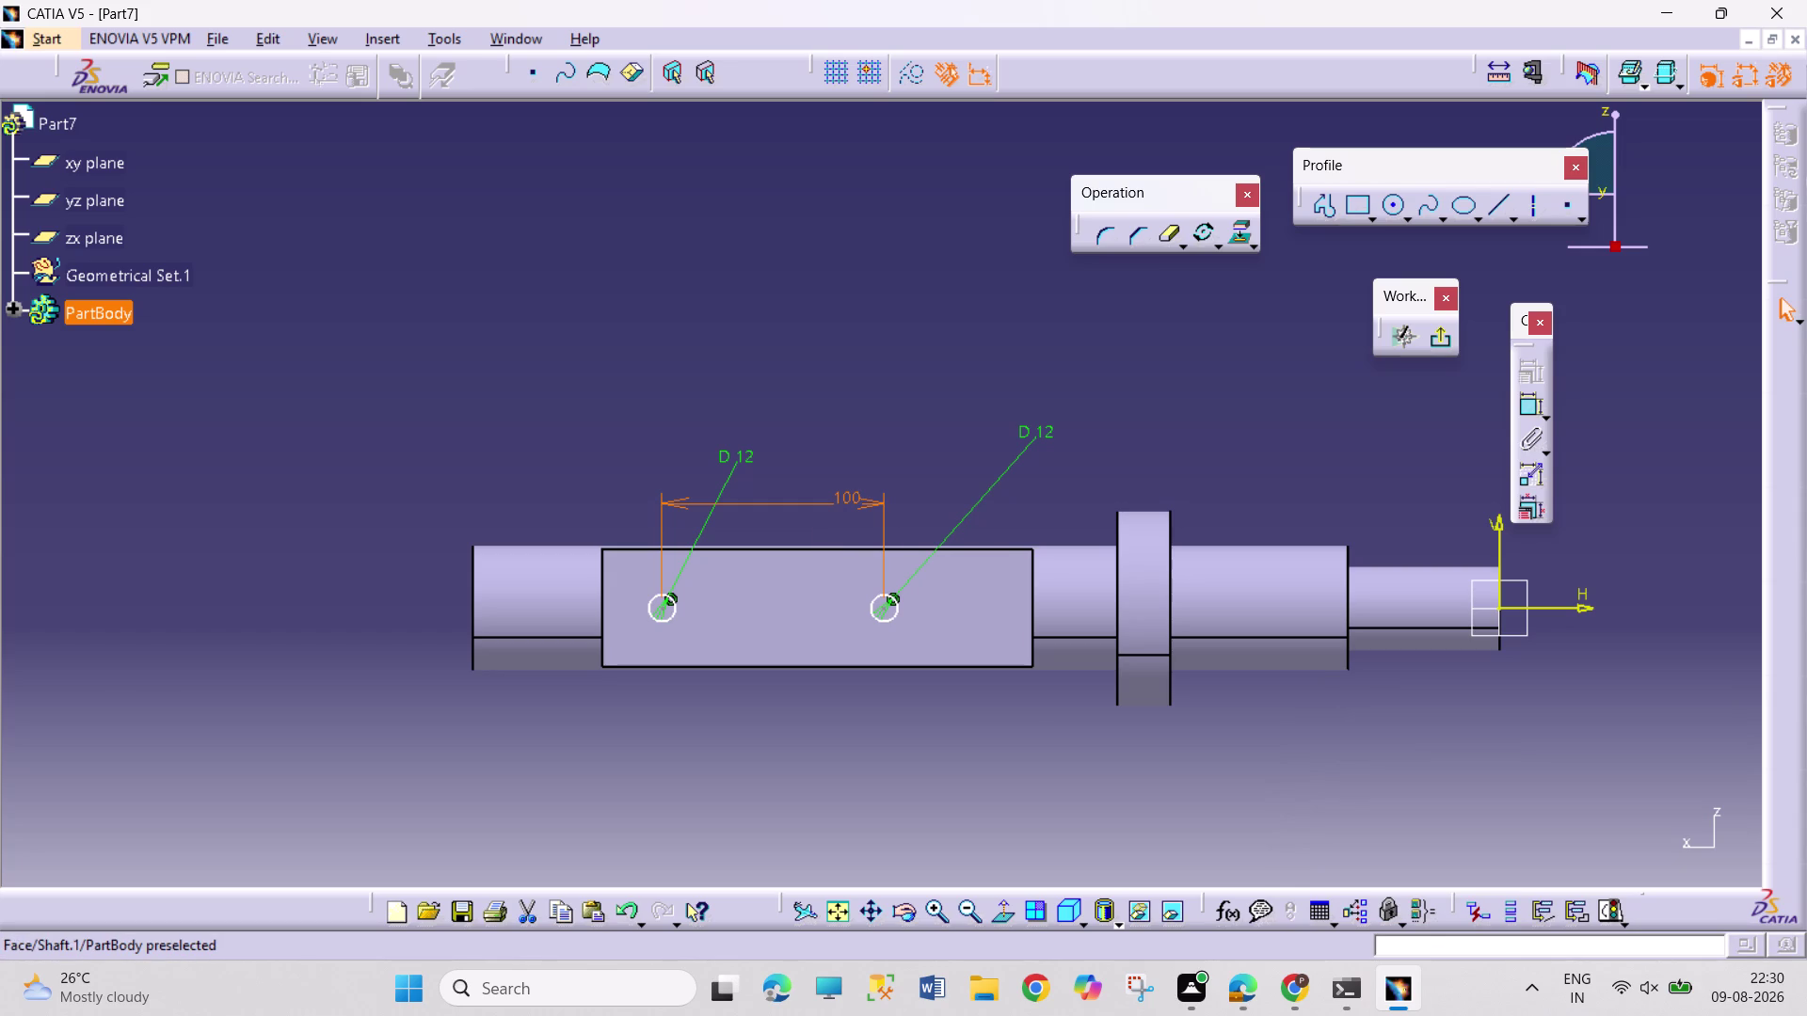
click(1525, 404)
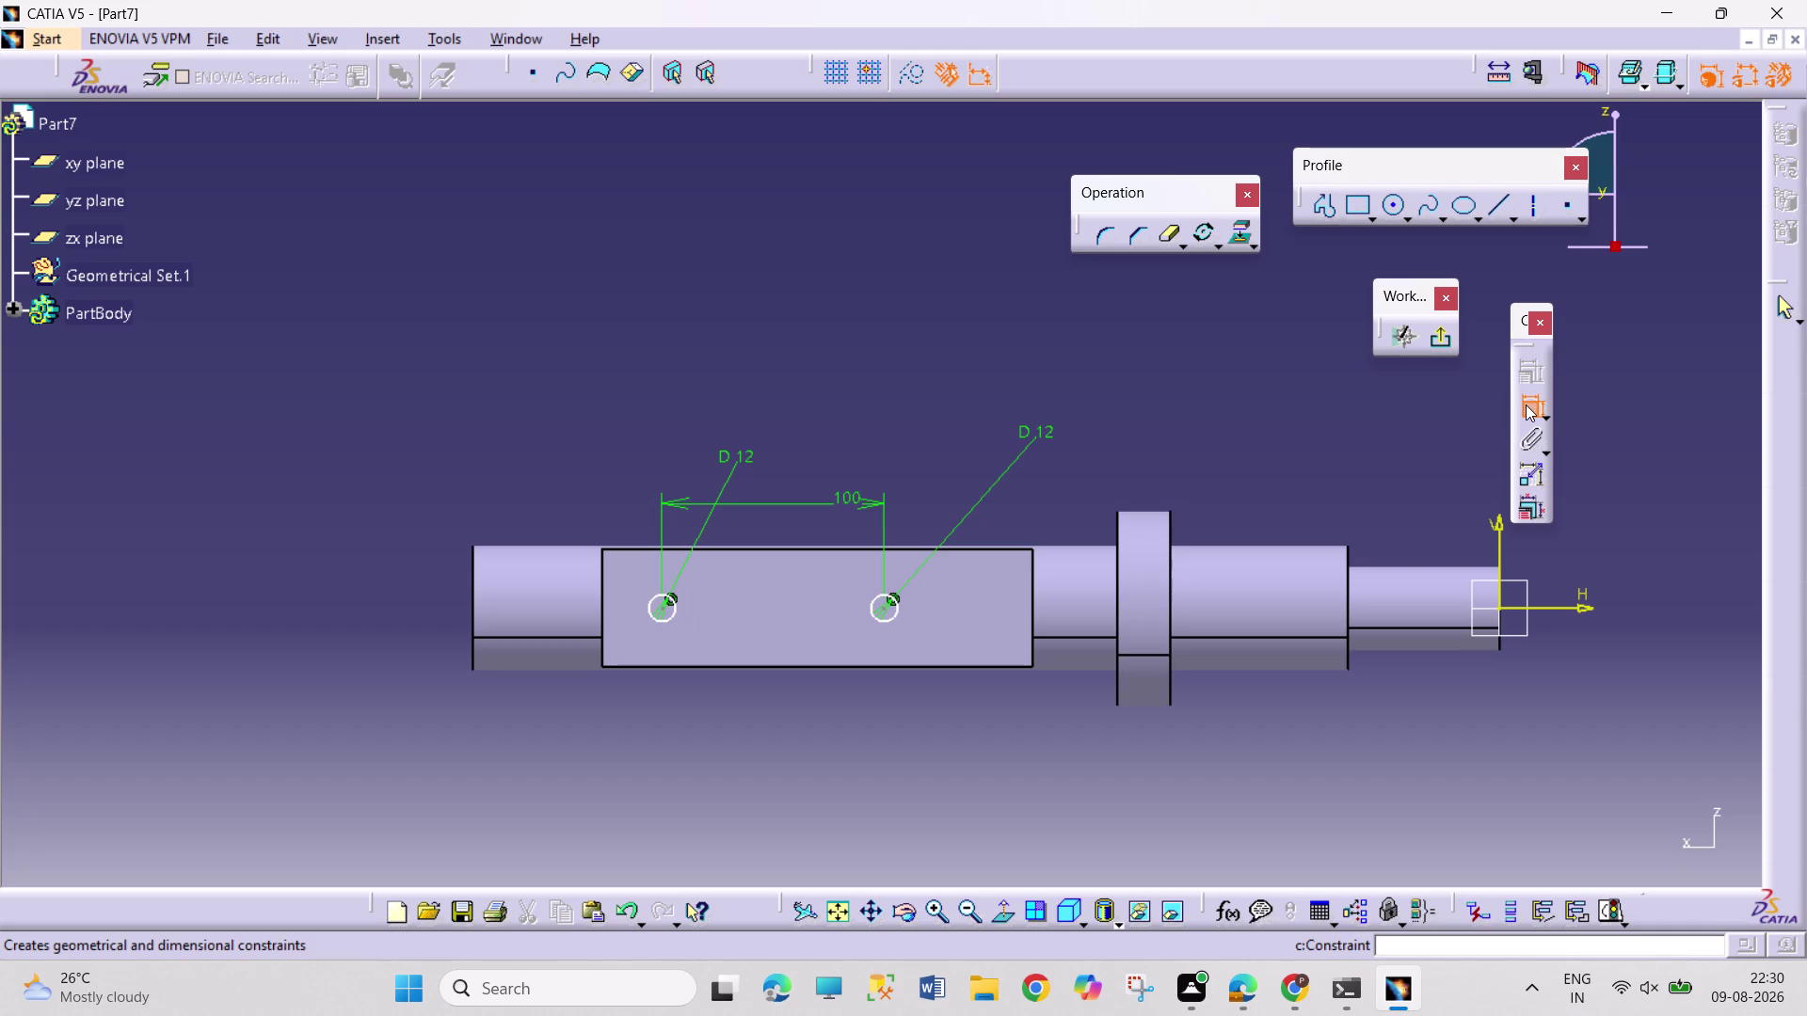
Dimension the first hole centre 94/2 (47 mm) from the flat's end, then exit the sketch.
click(663, 612)
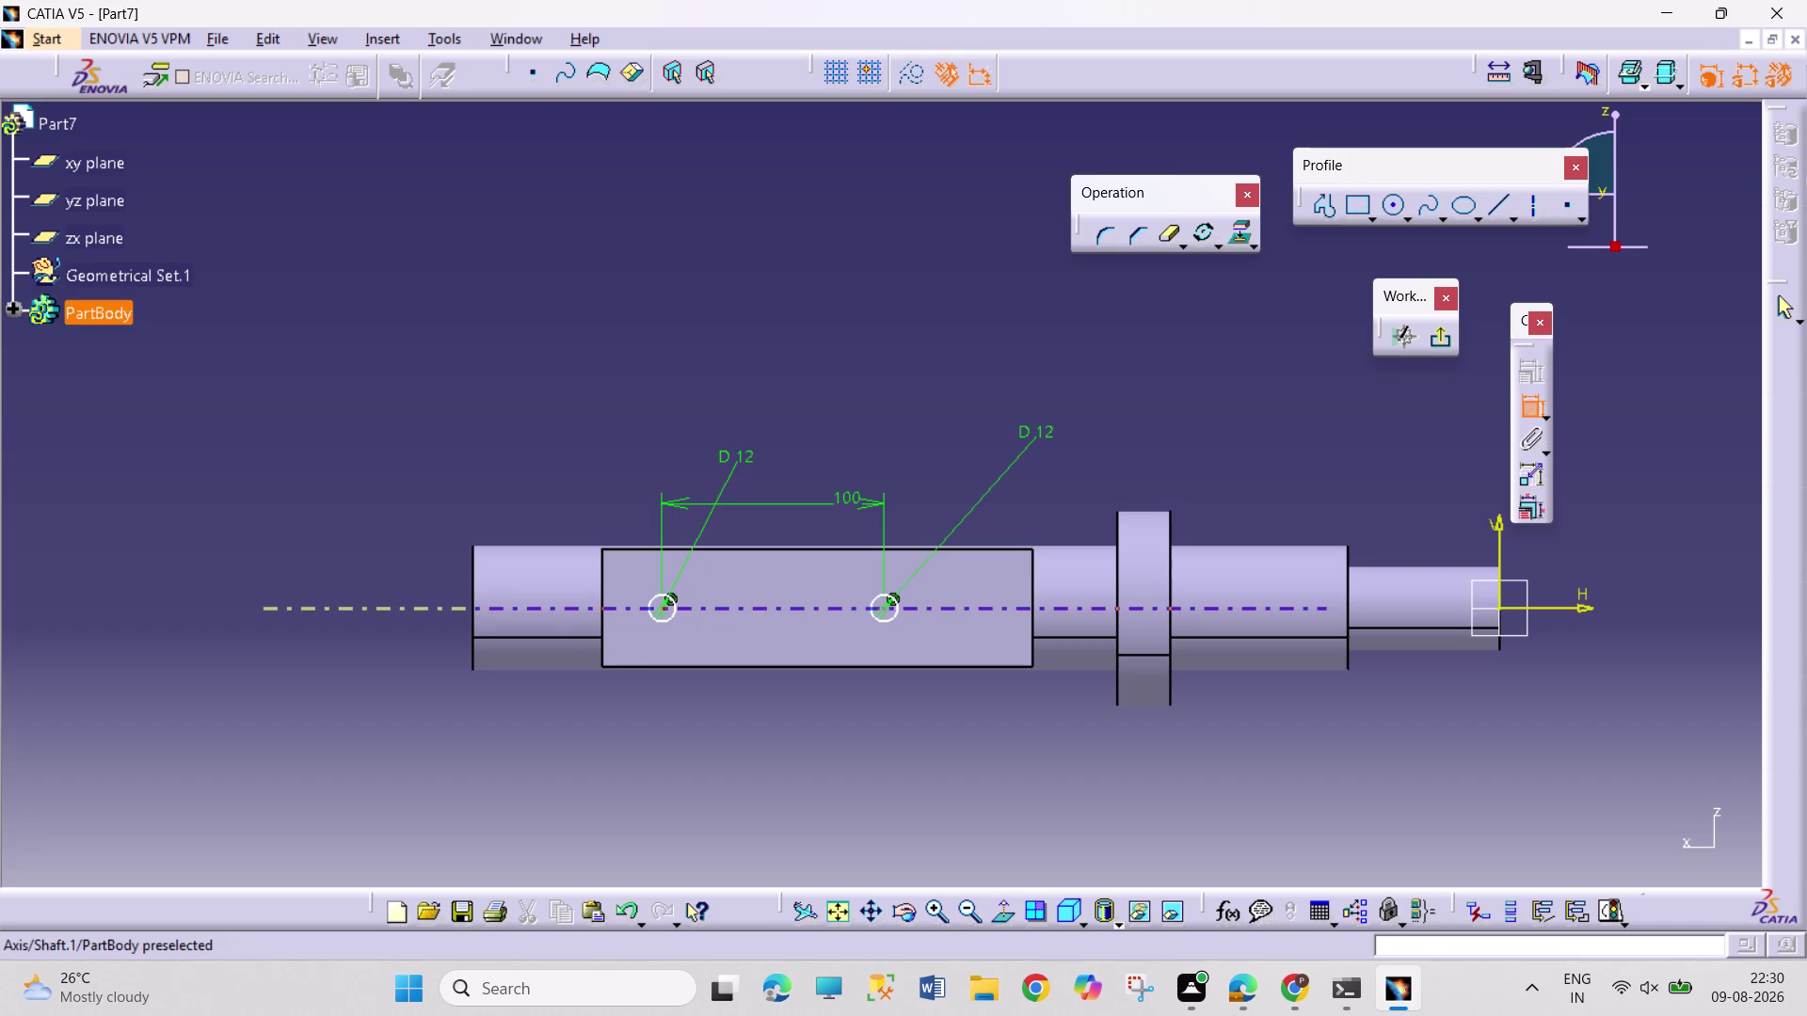
drag(600, 628, 599, 616)
click(612, 422)
double_click(614, 414)
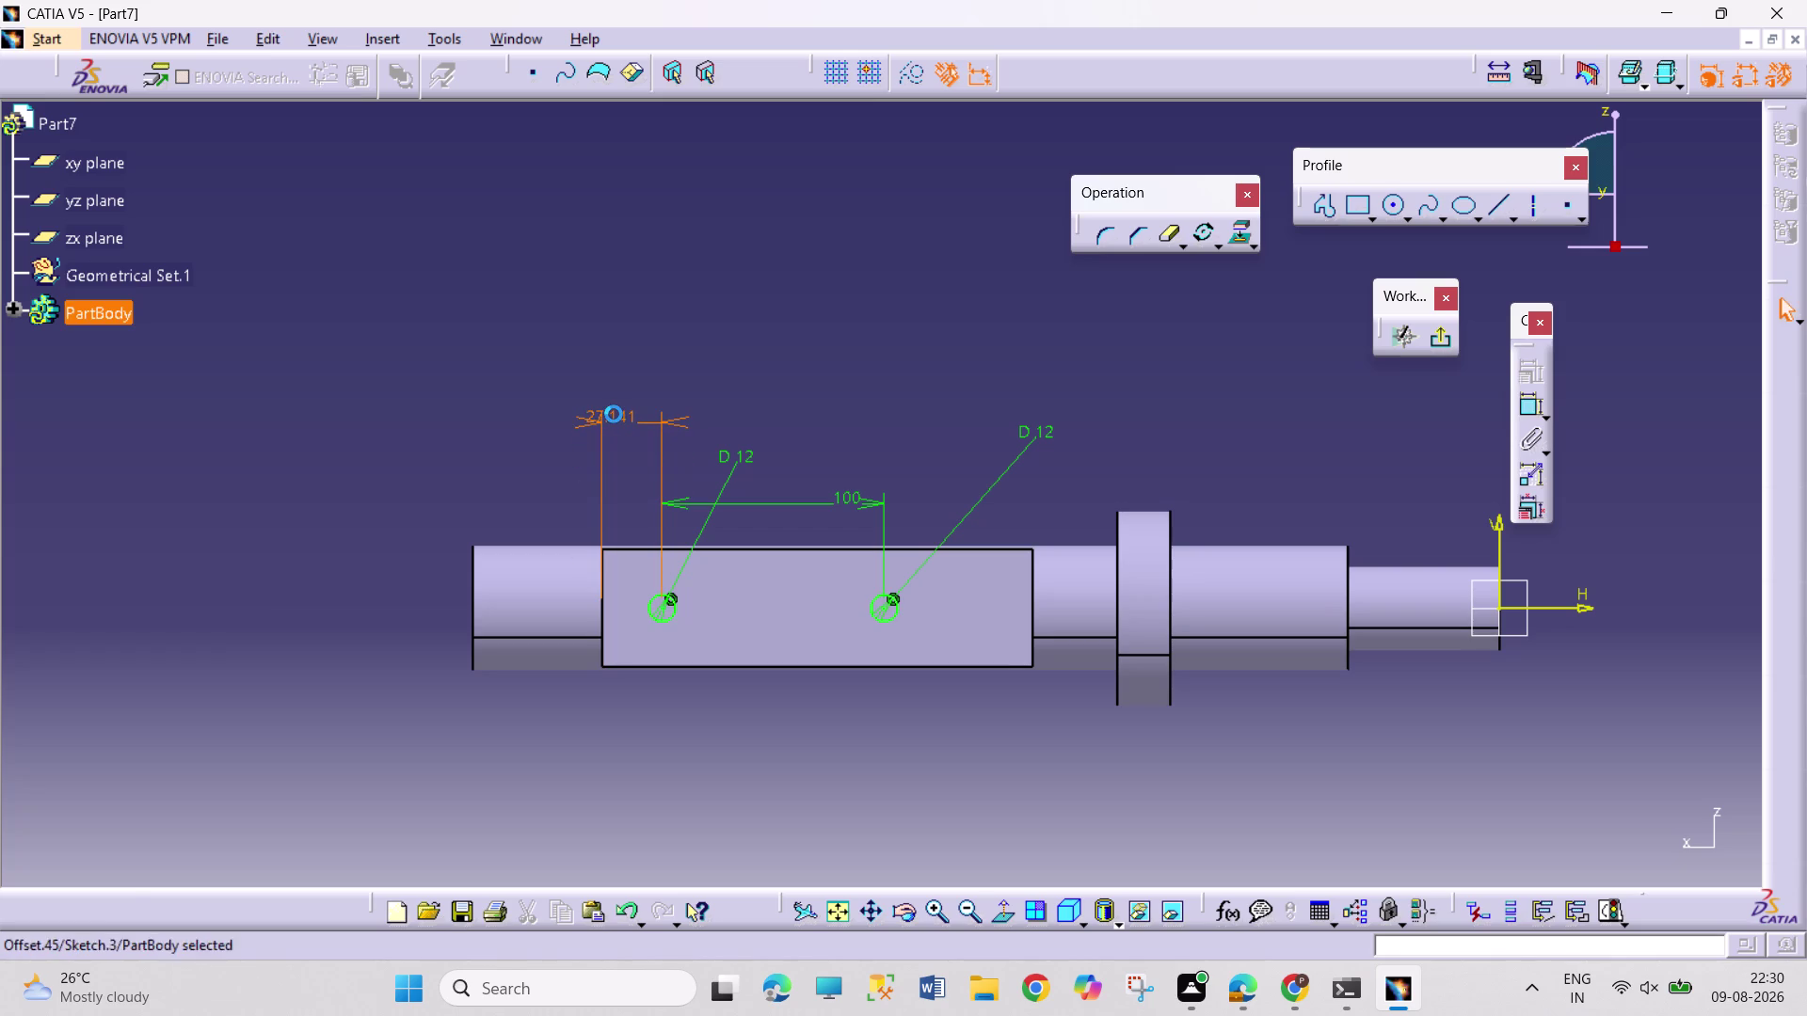
text(94/2)
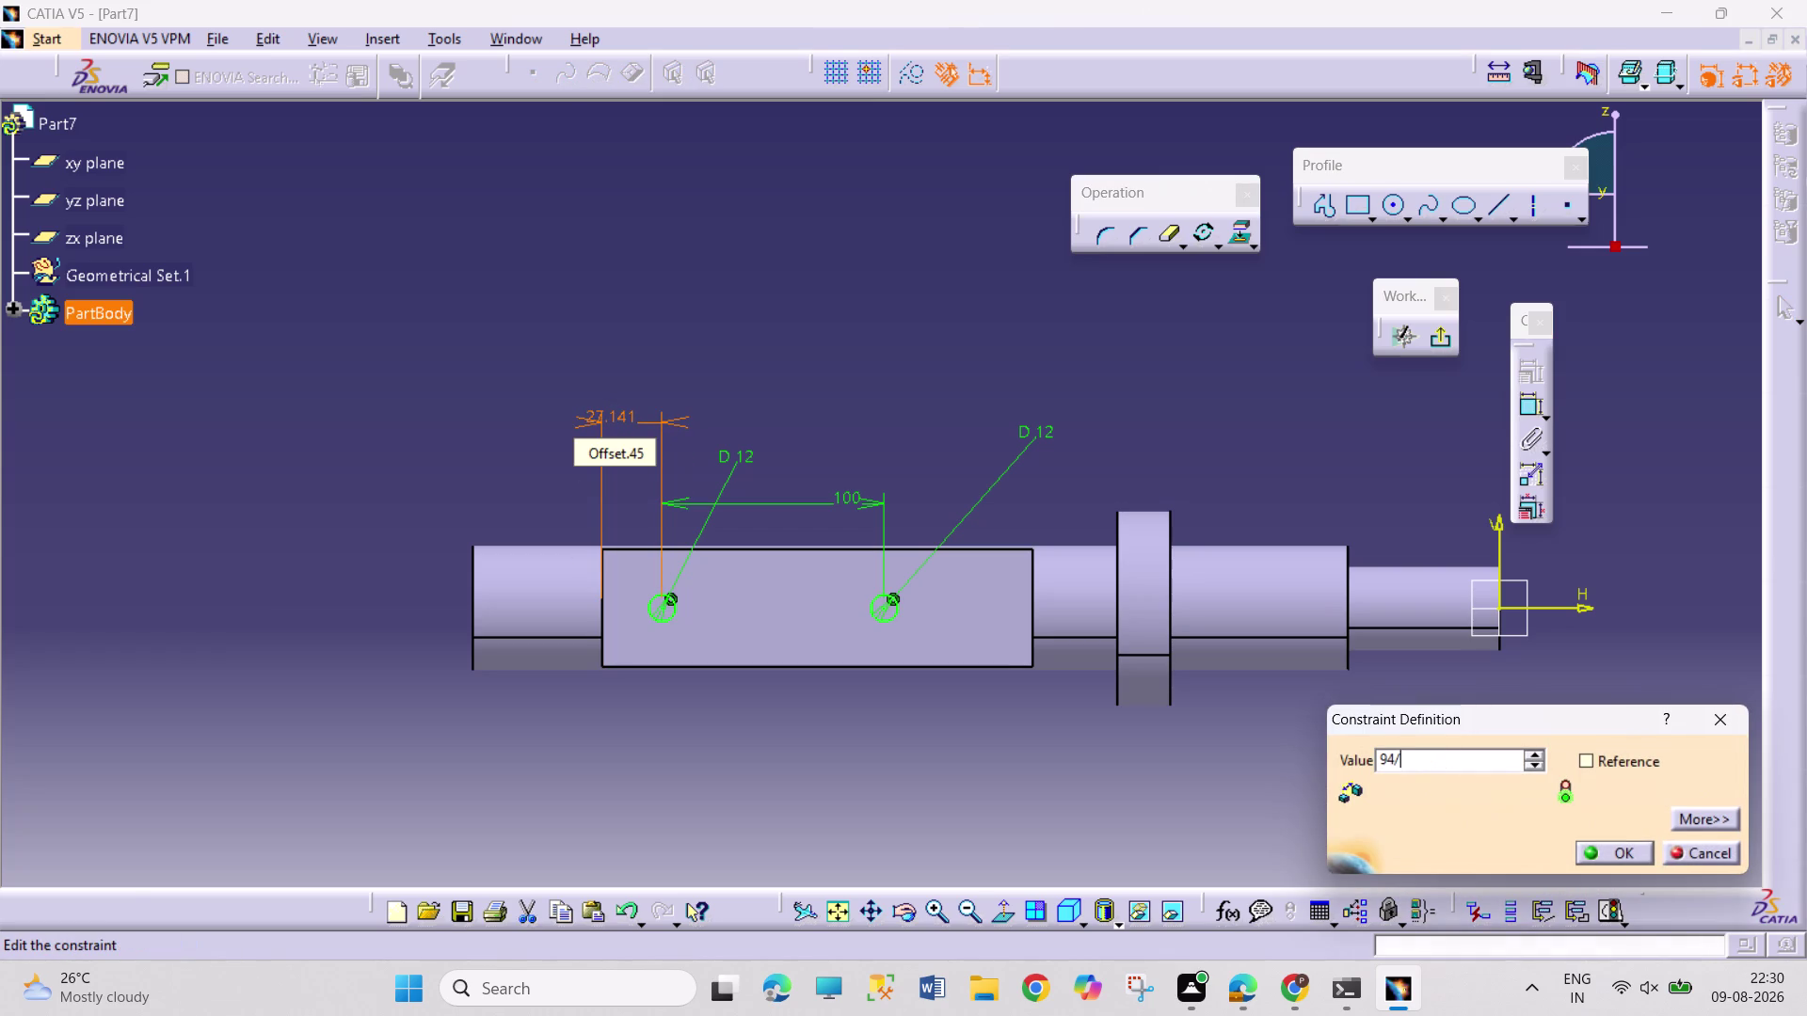
key(Return)
drag(866, 340, 887, 336)
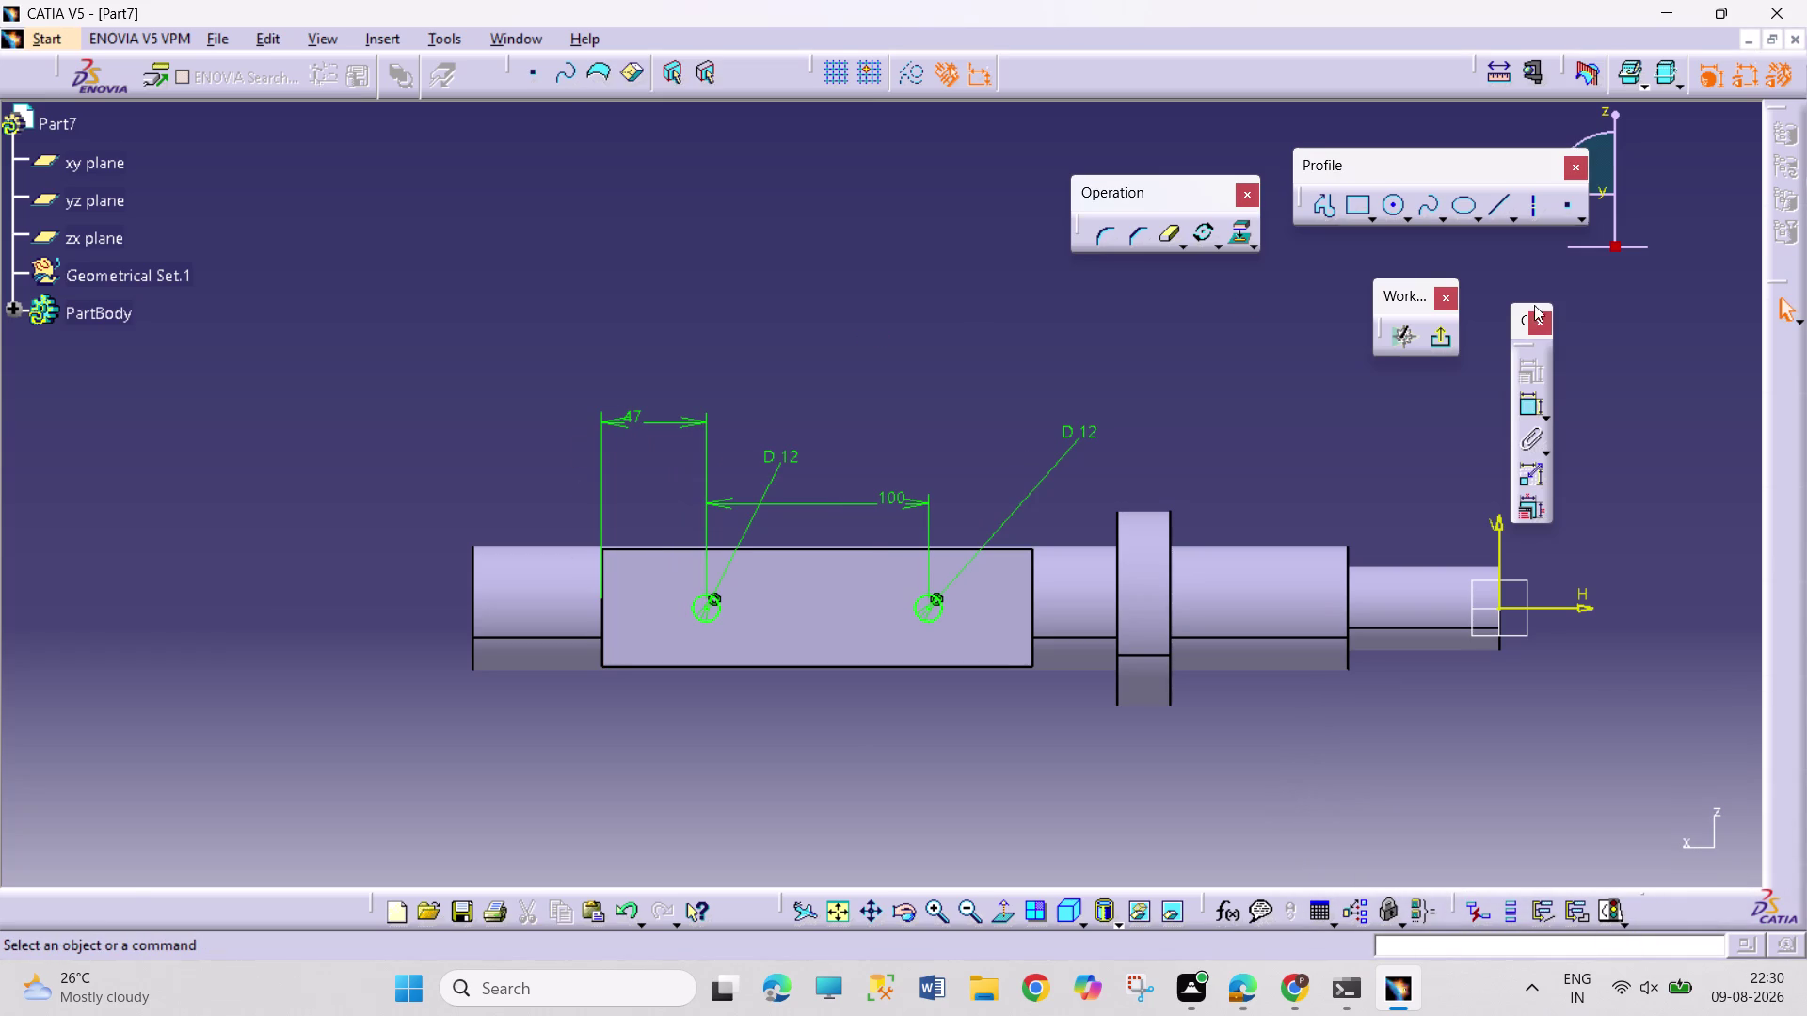
click(1434, 335)
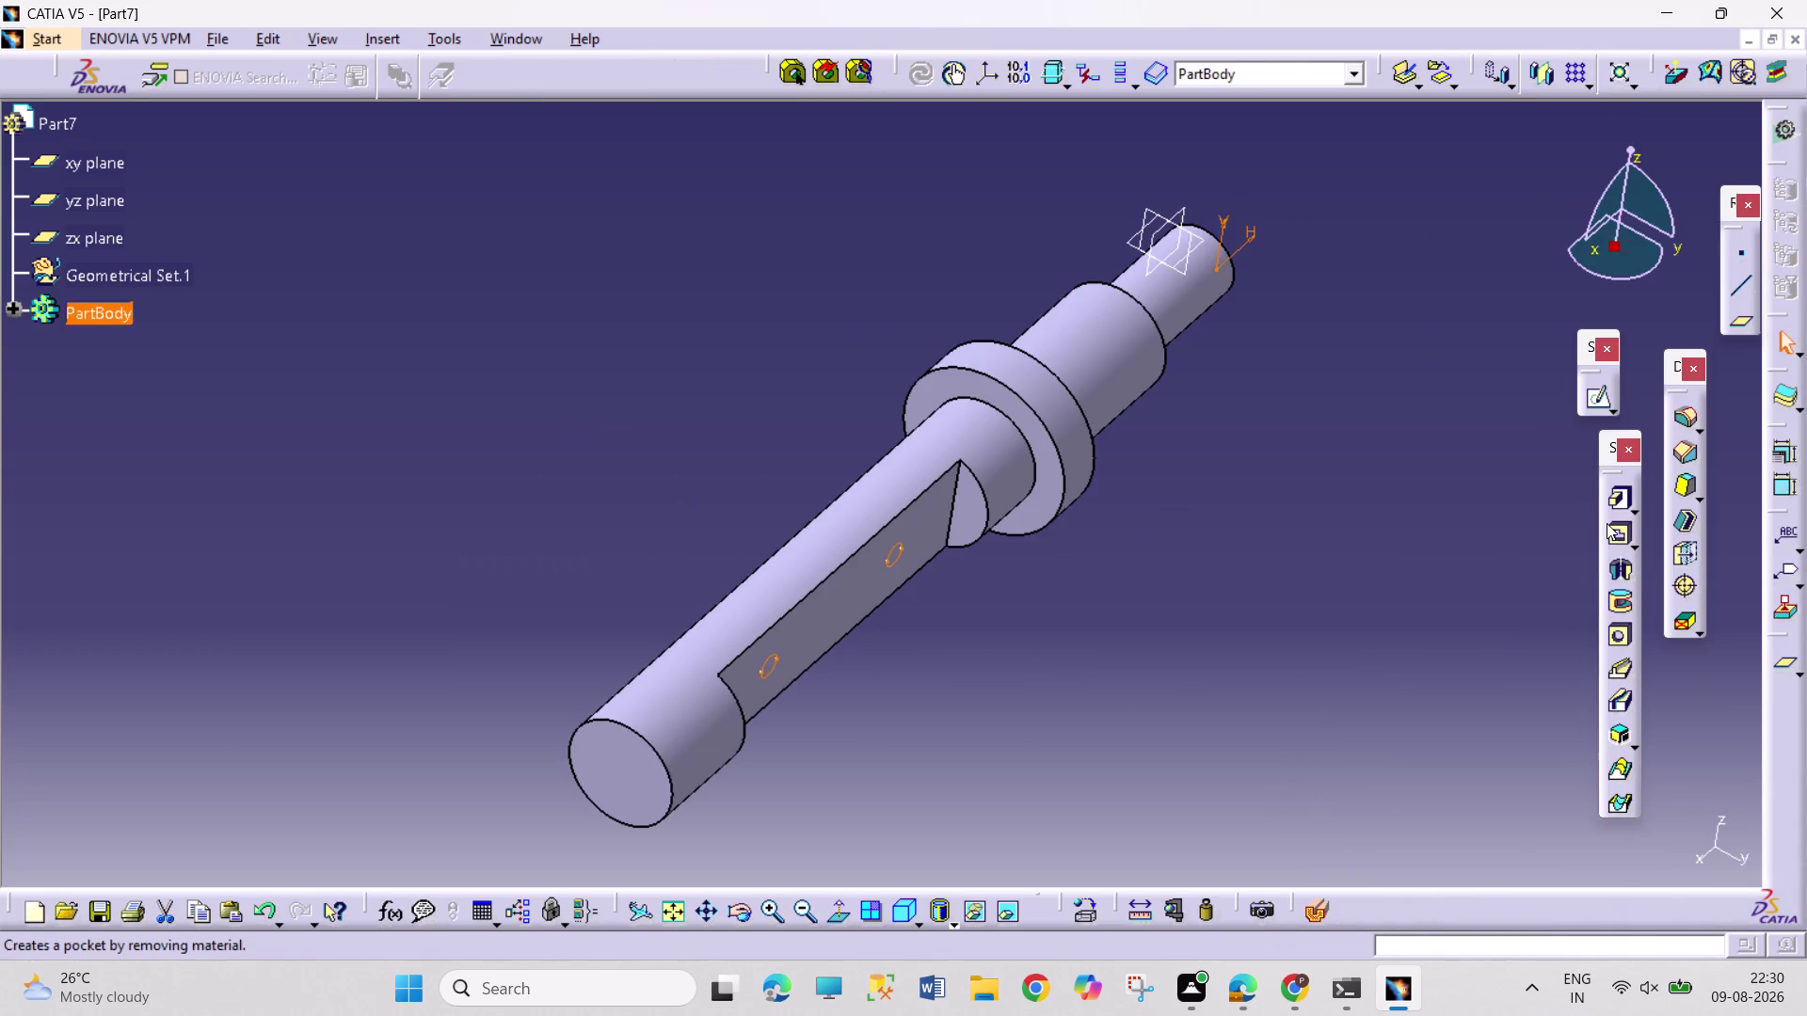
Pocket both circles 41 mm deep in the reversed direction.
click(1611, 532)
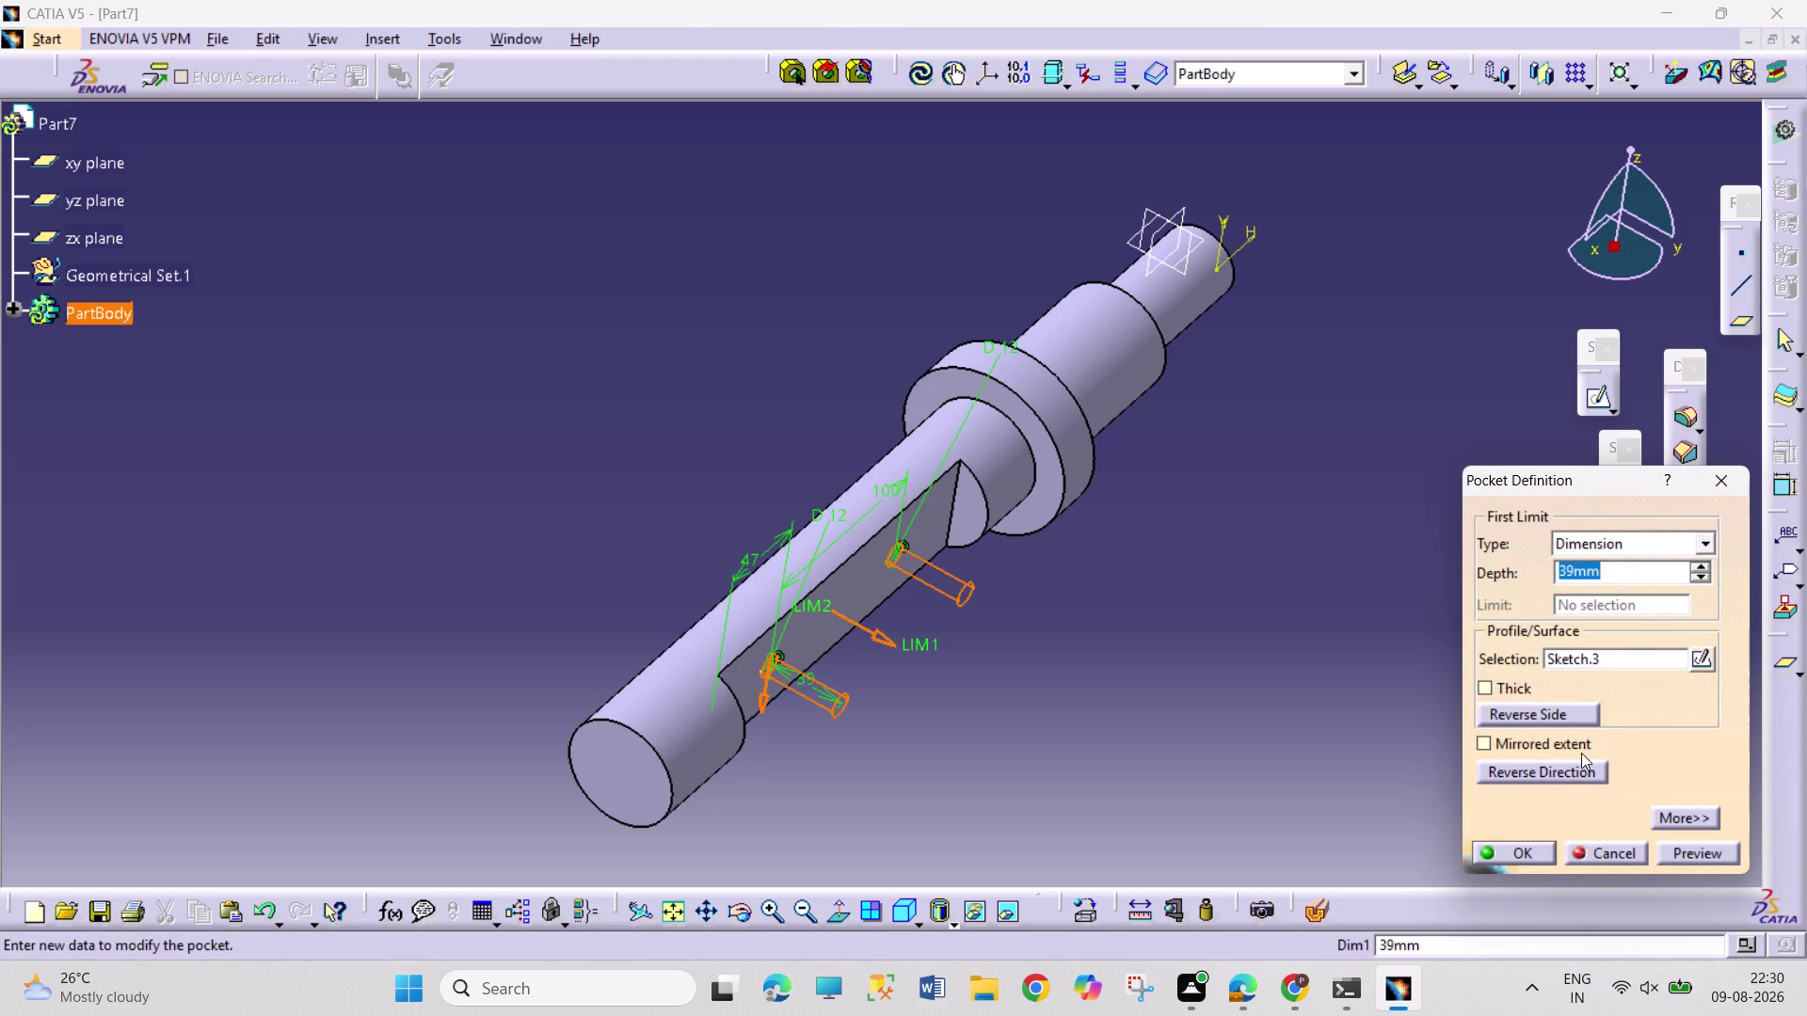
click(1550, 768)
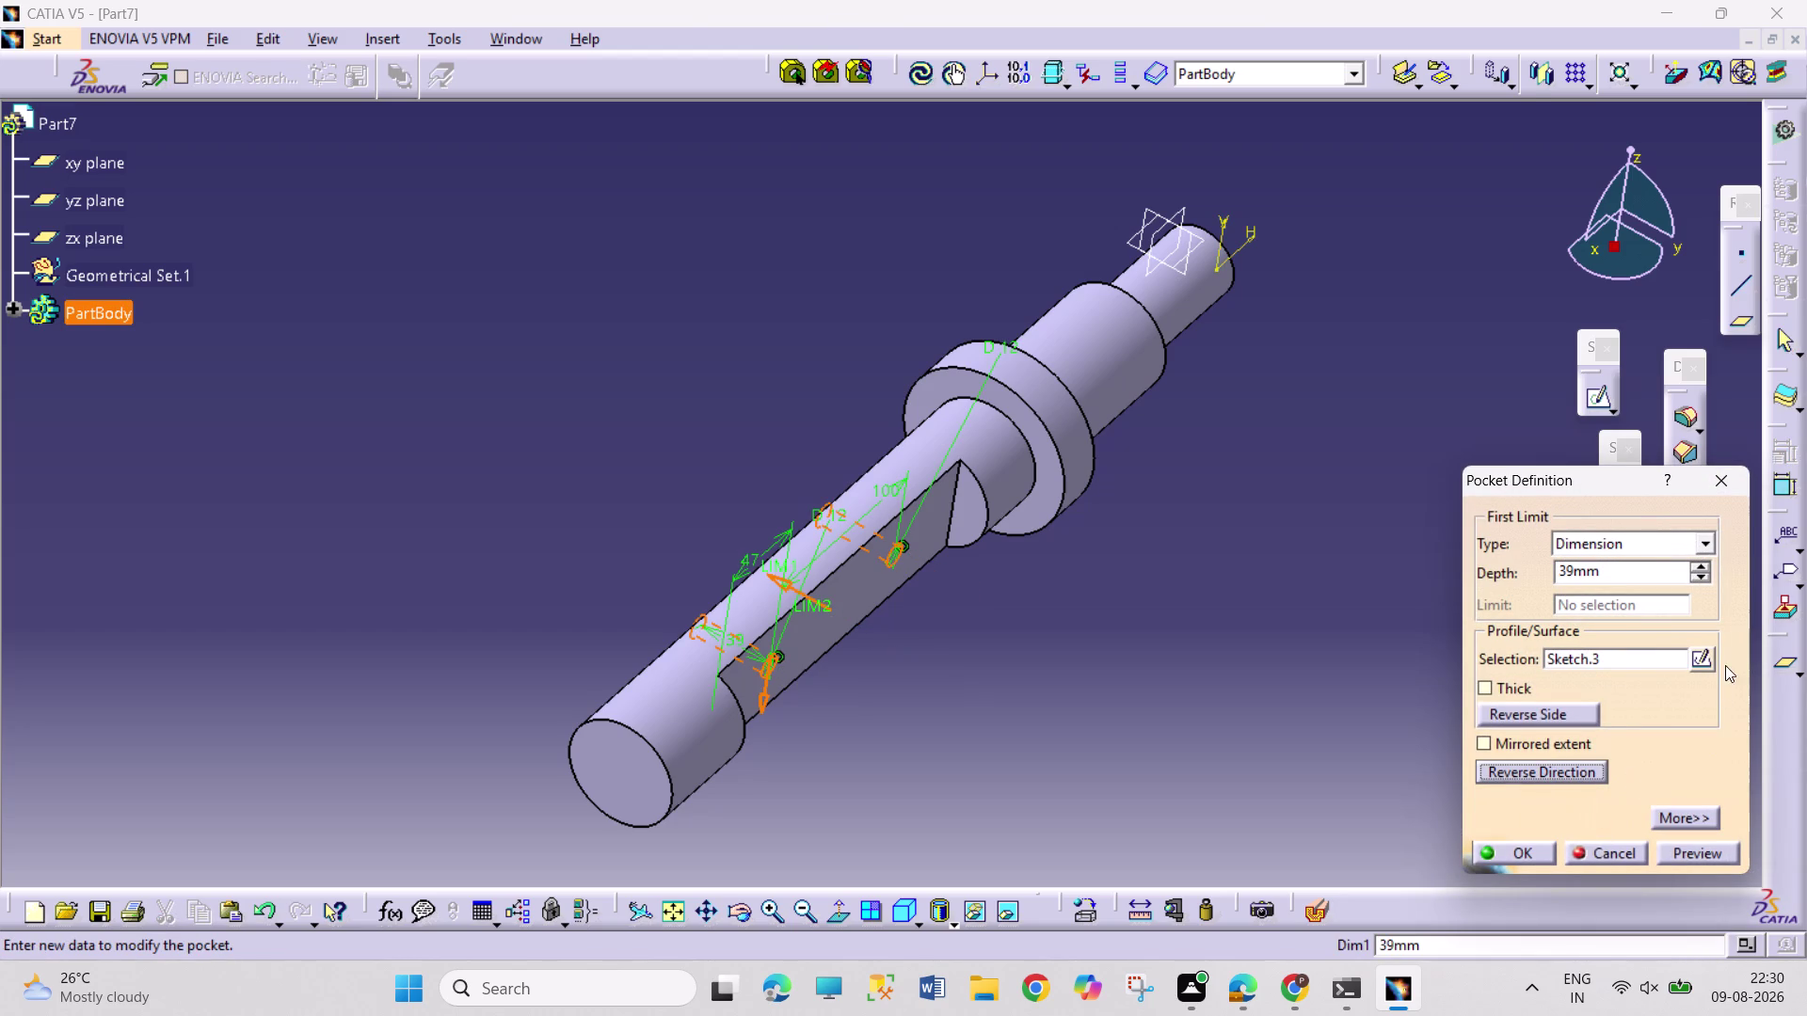
triple_click(1698, 566)
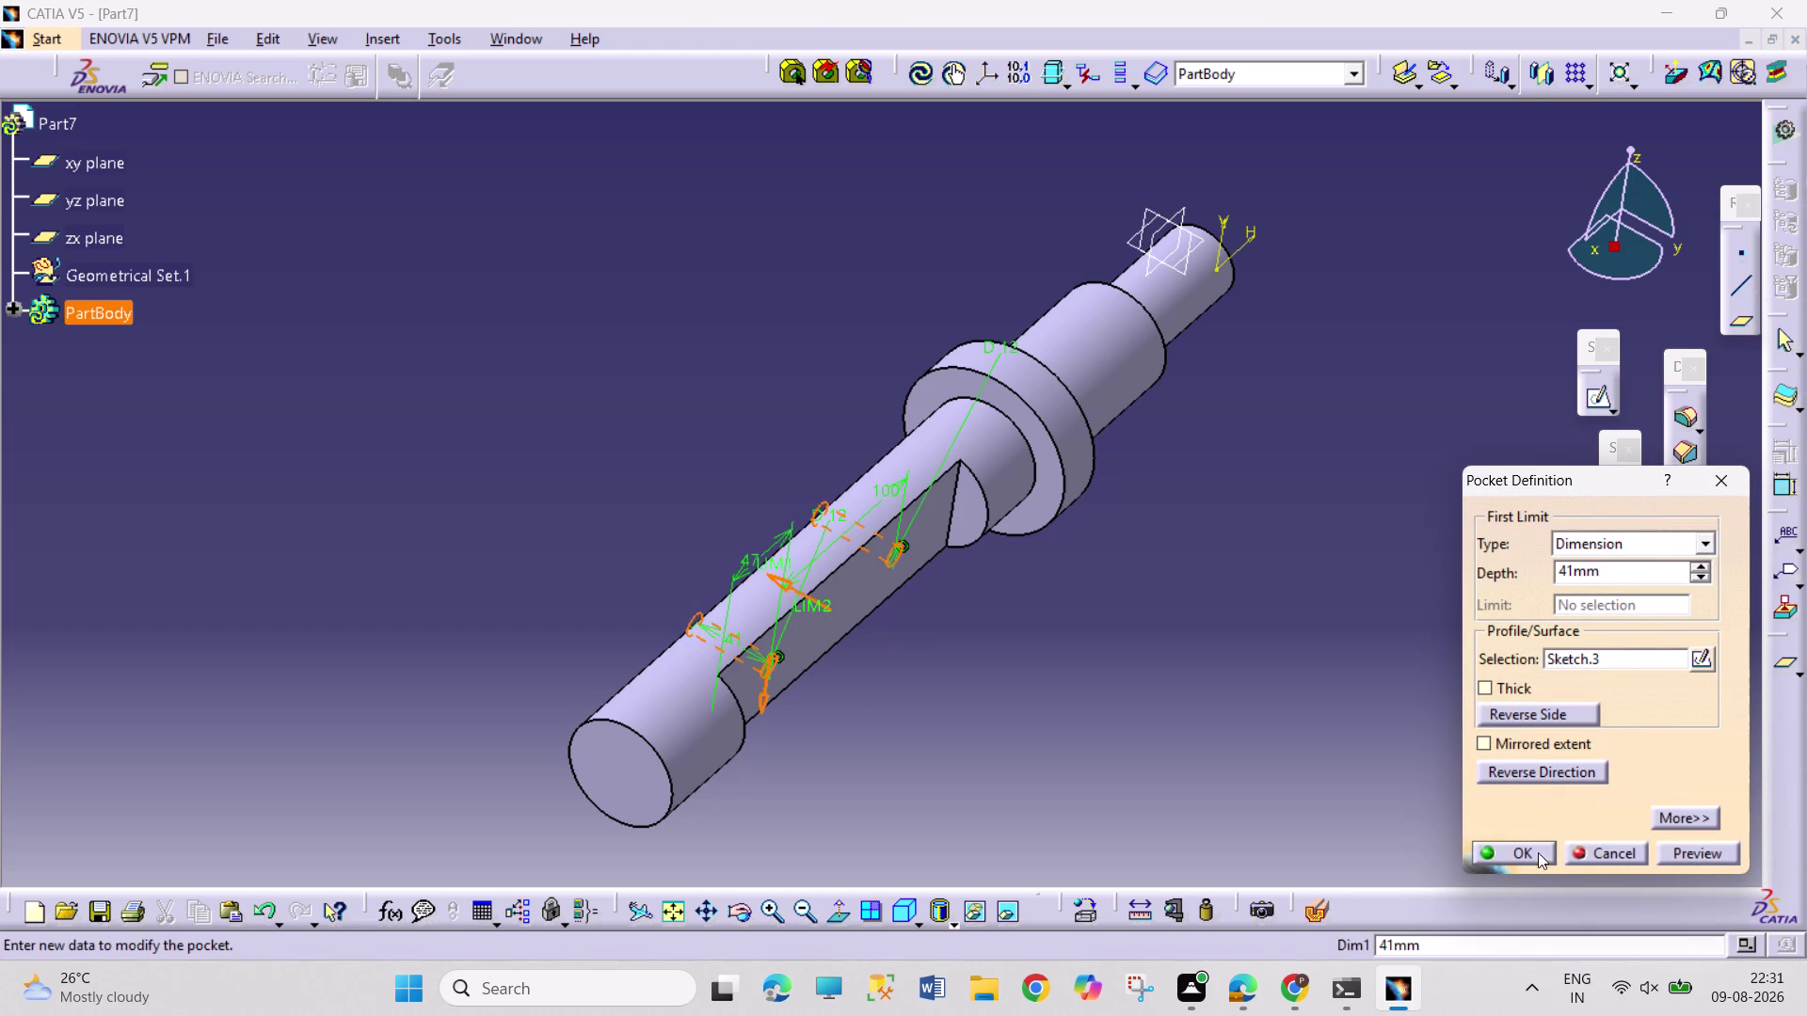
click(1524, 858)
click(1264, 780)
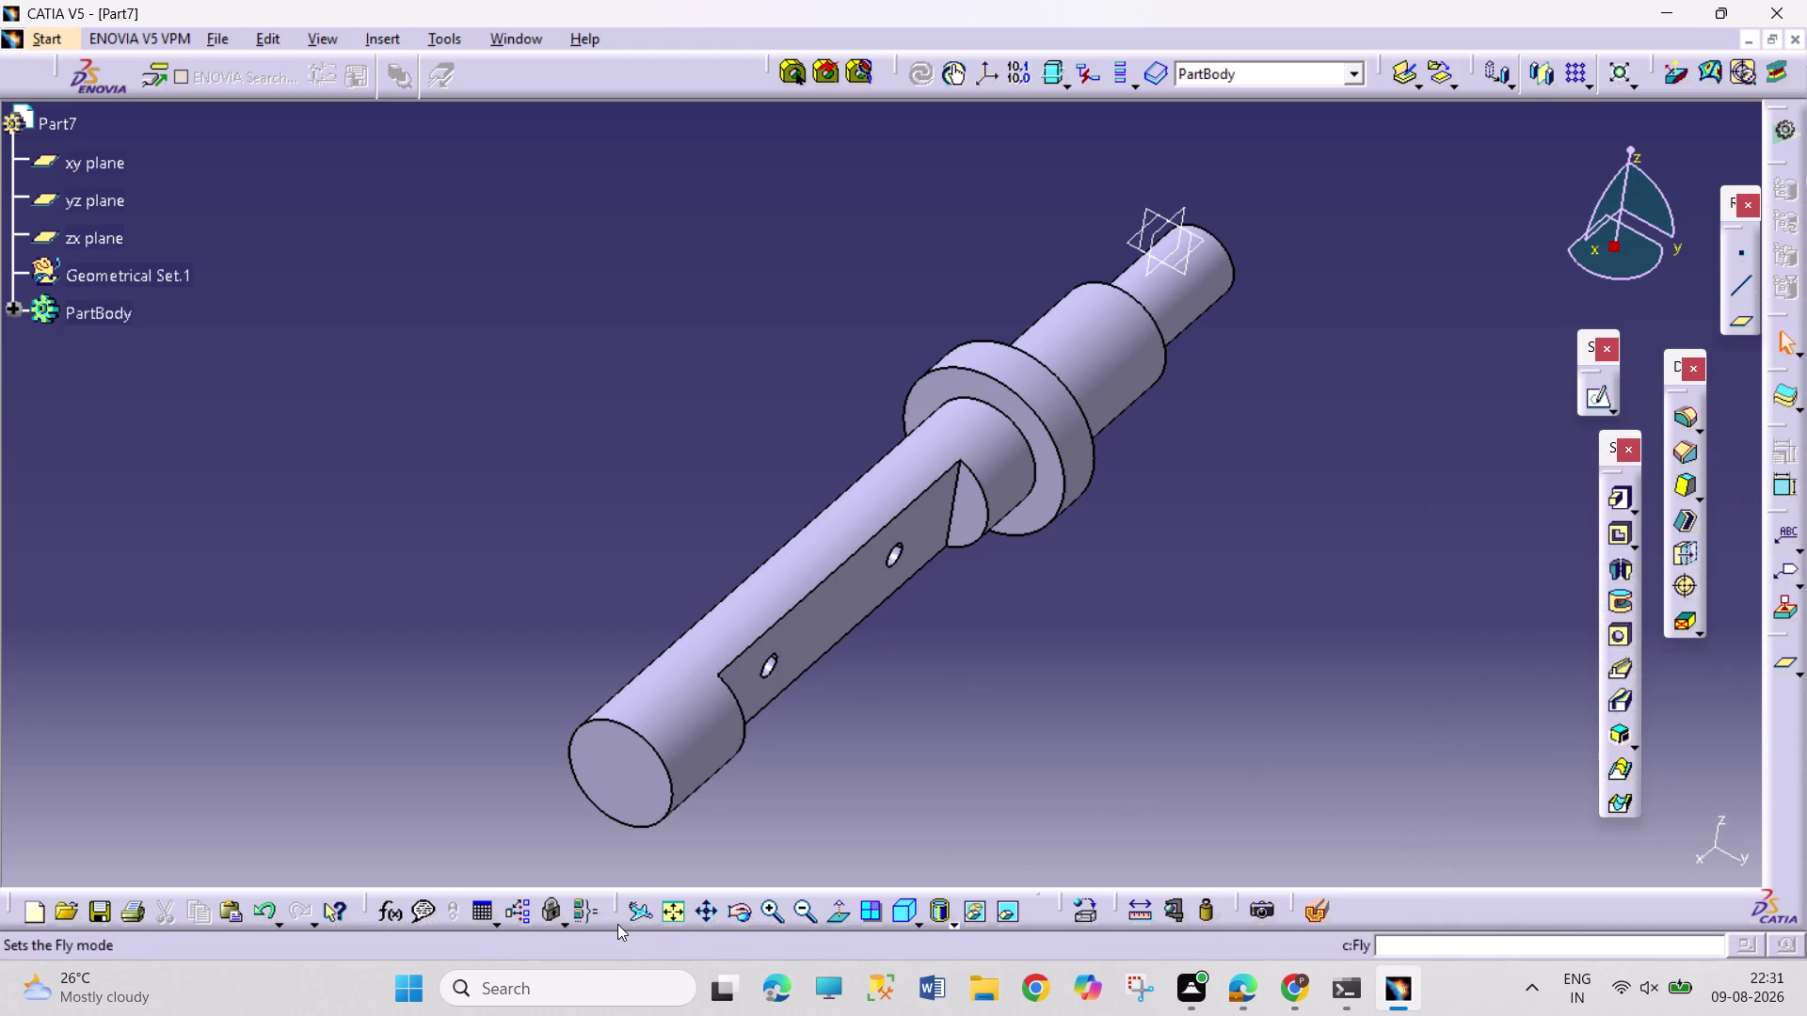
Orbit the shaft to inspect the two new holes, then start saving.
click(738, 911)
drag(961, 817, 902, 376)
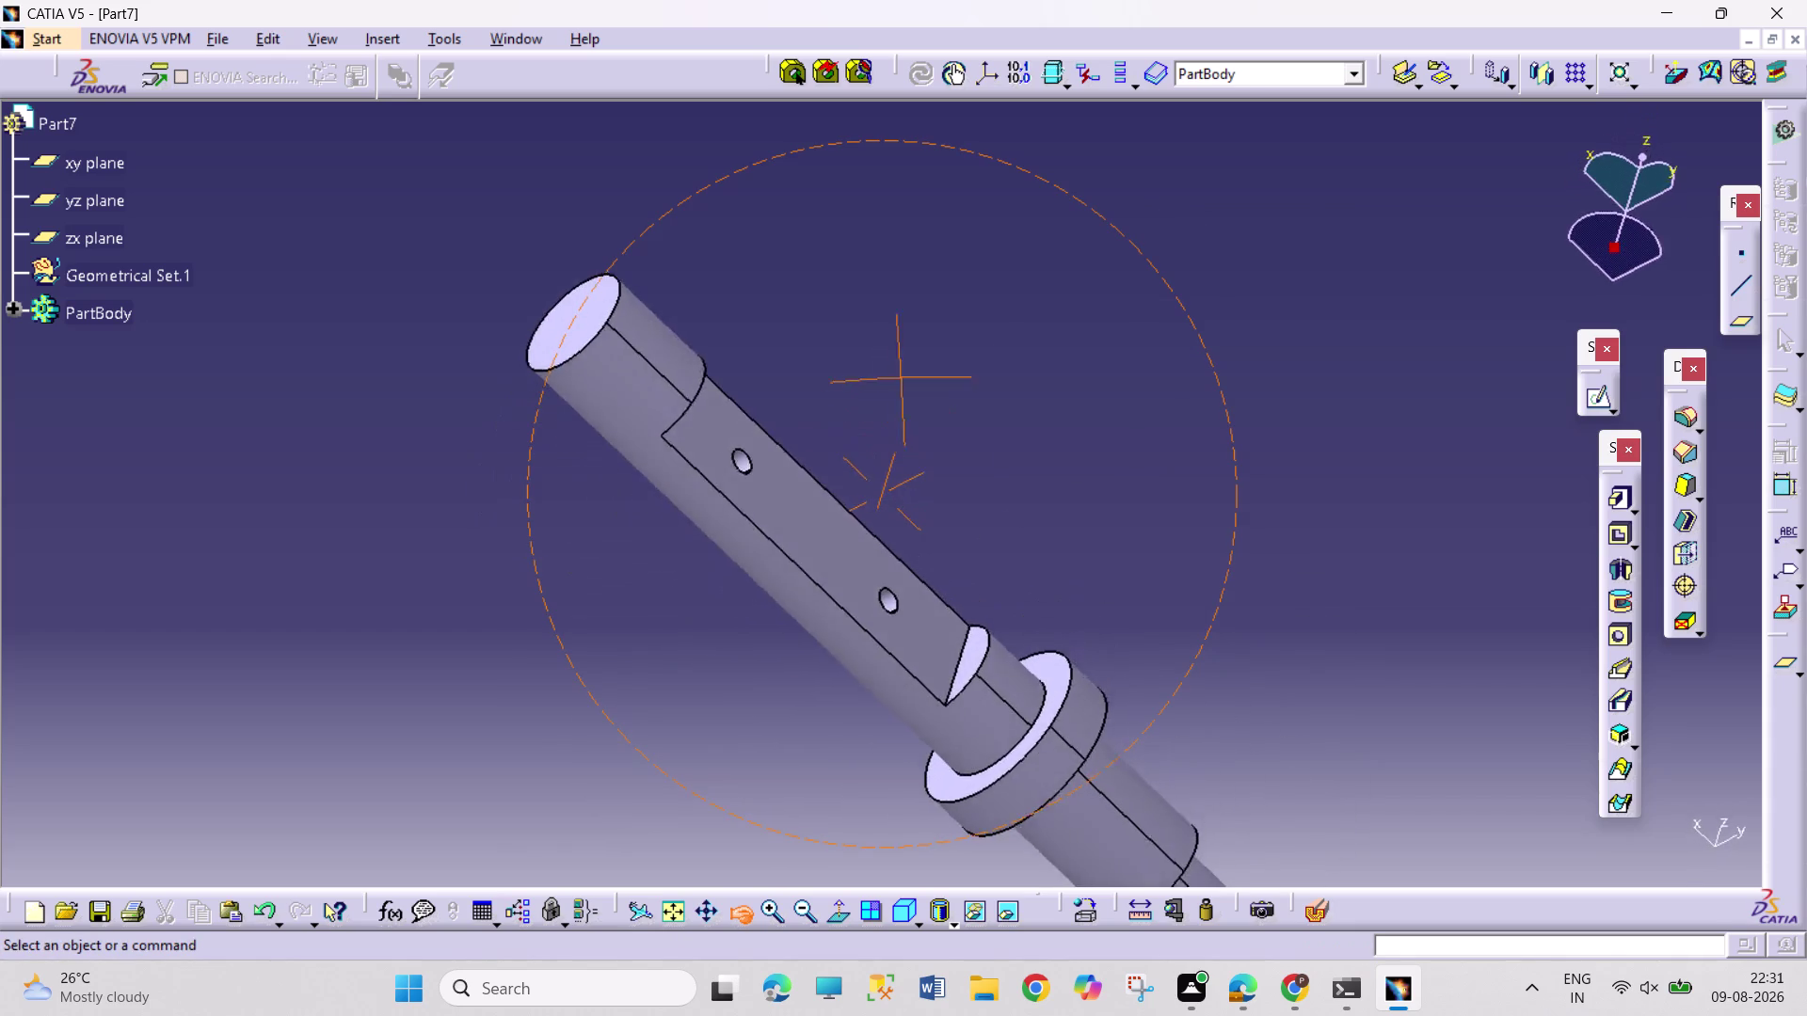
drag(903, 376, 887, 399)
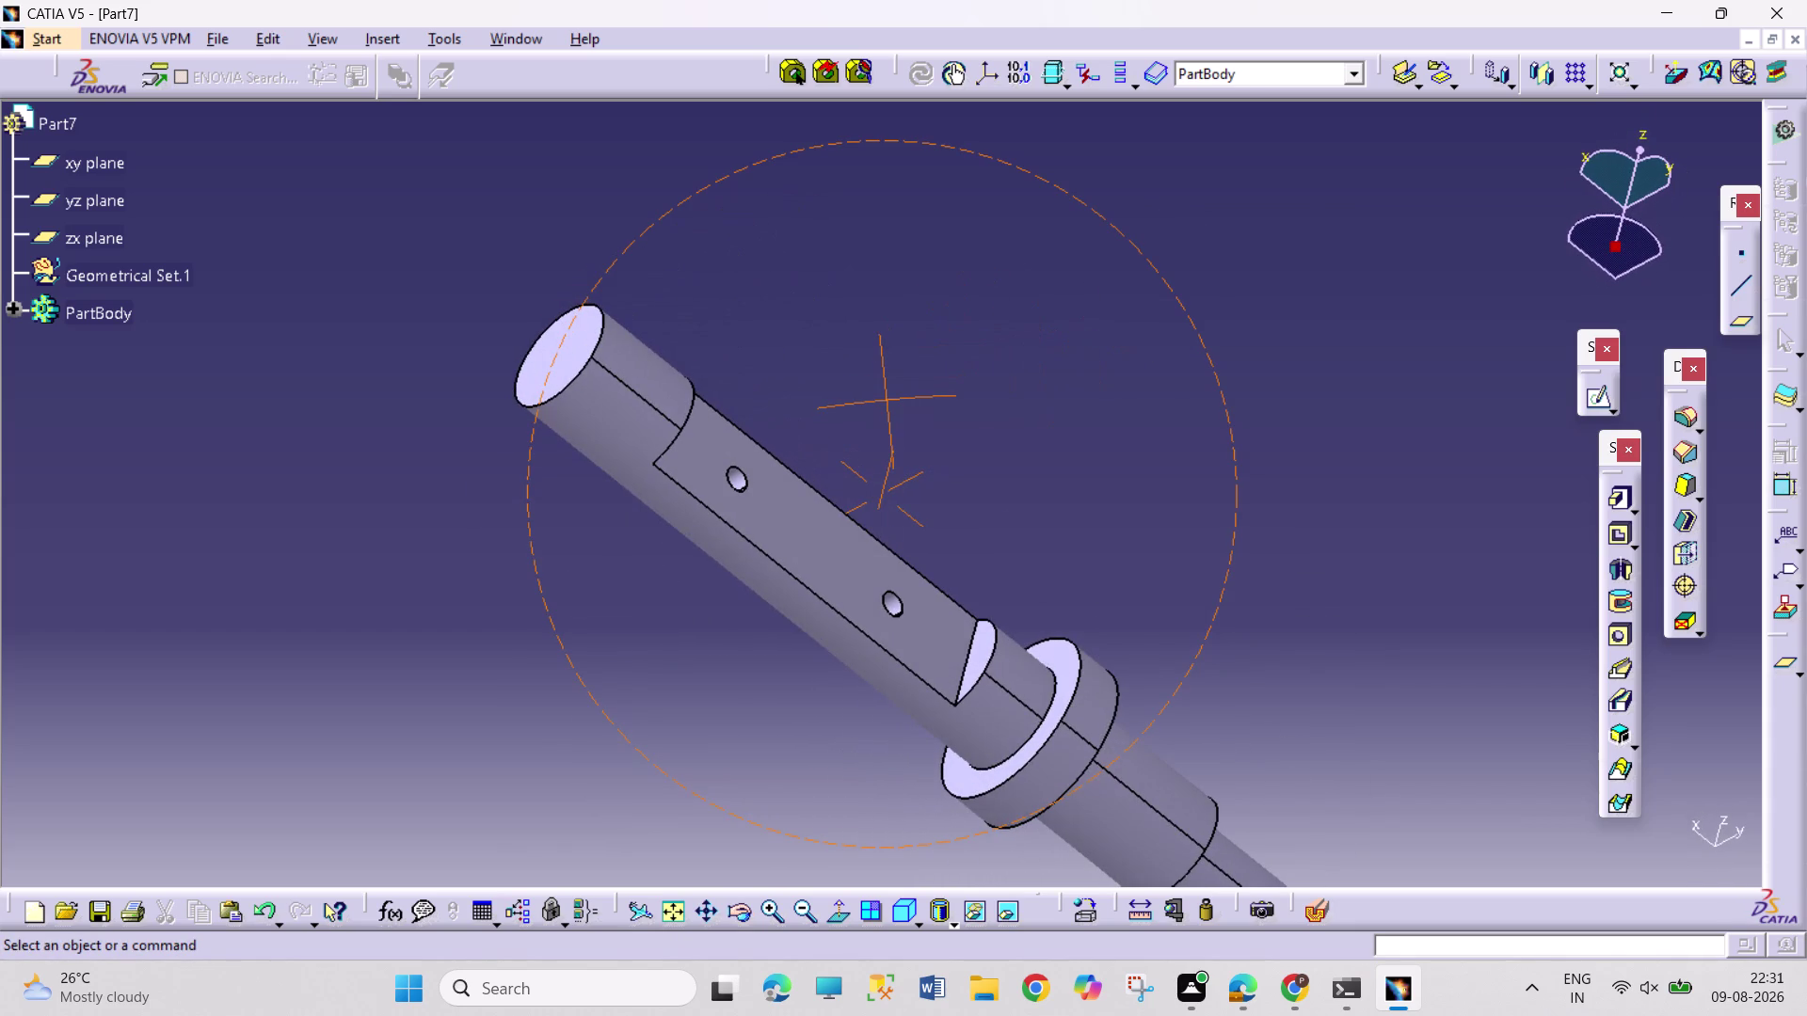
key(ctrl+s)
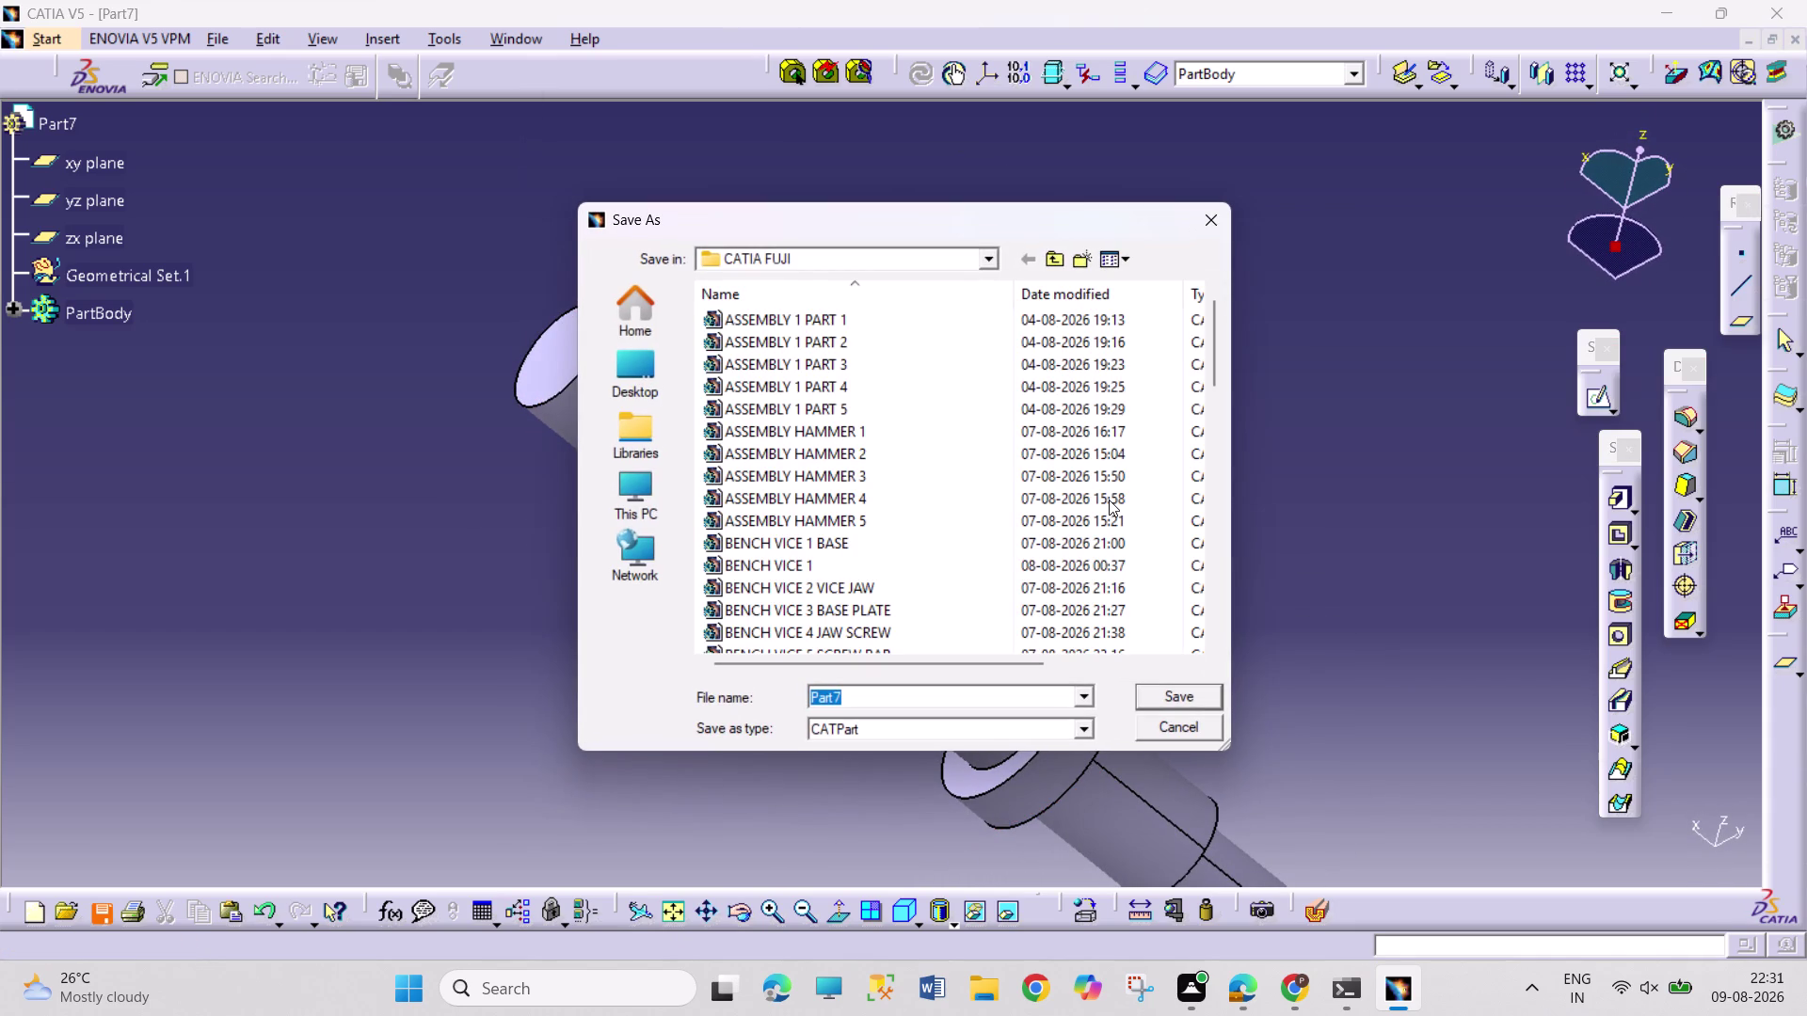
Save the part as 'BUTTERFLY SHAFT 7', then open and dismiss the New document list.
text(BUTT)
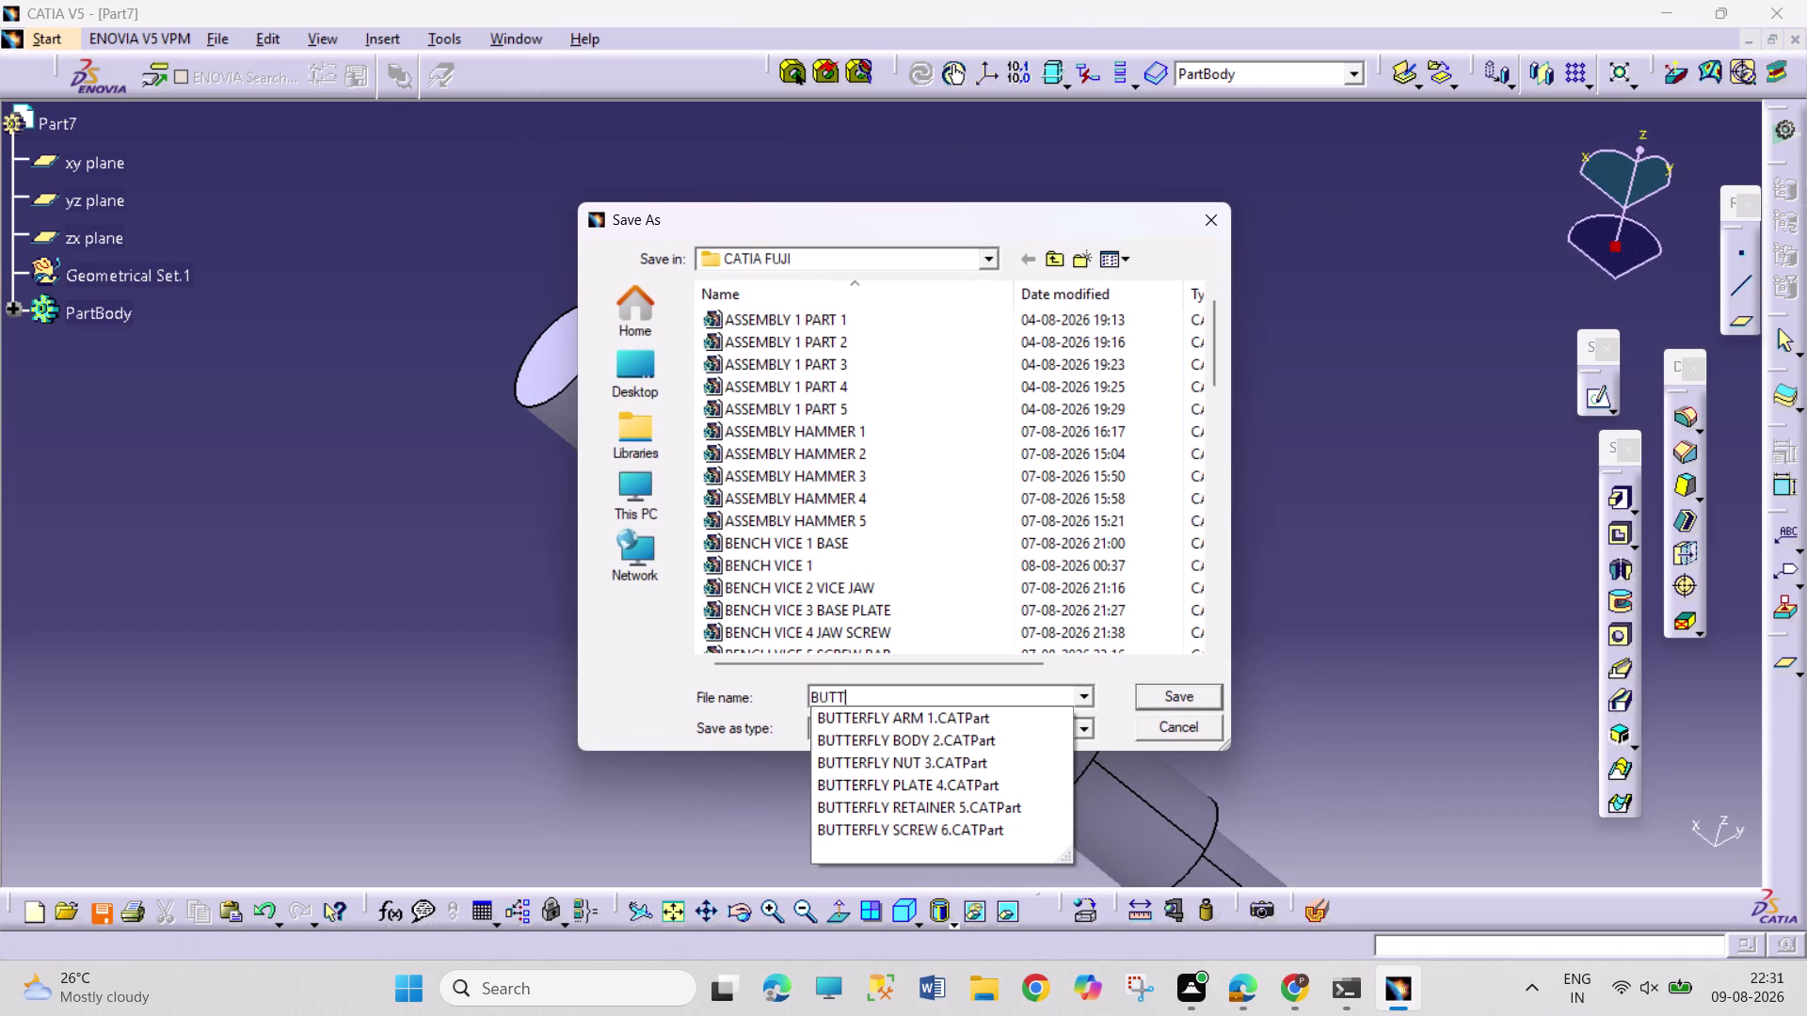
text(ERFLY)
key(space)
text(SHAFT)
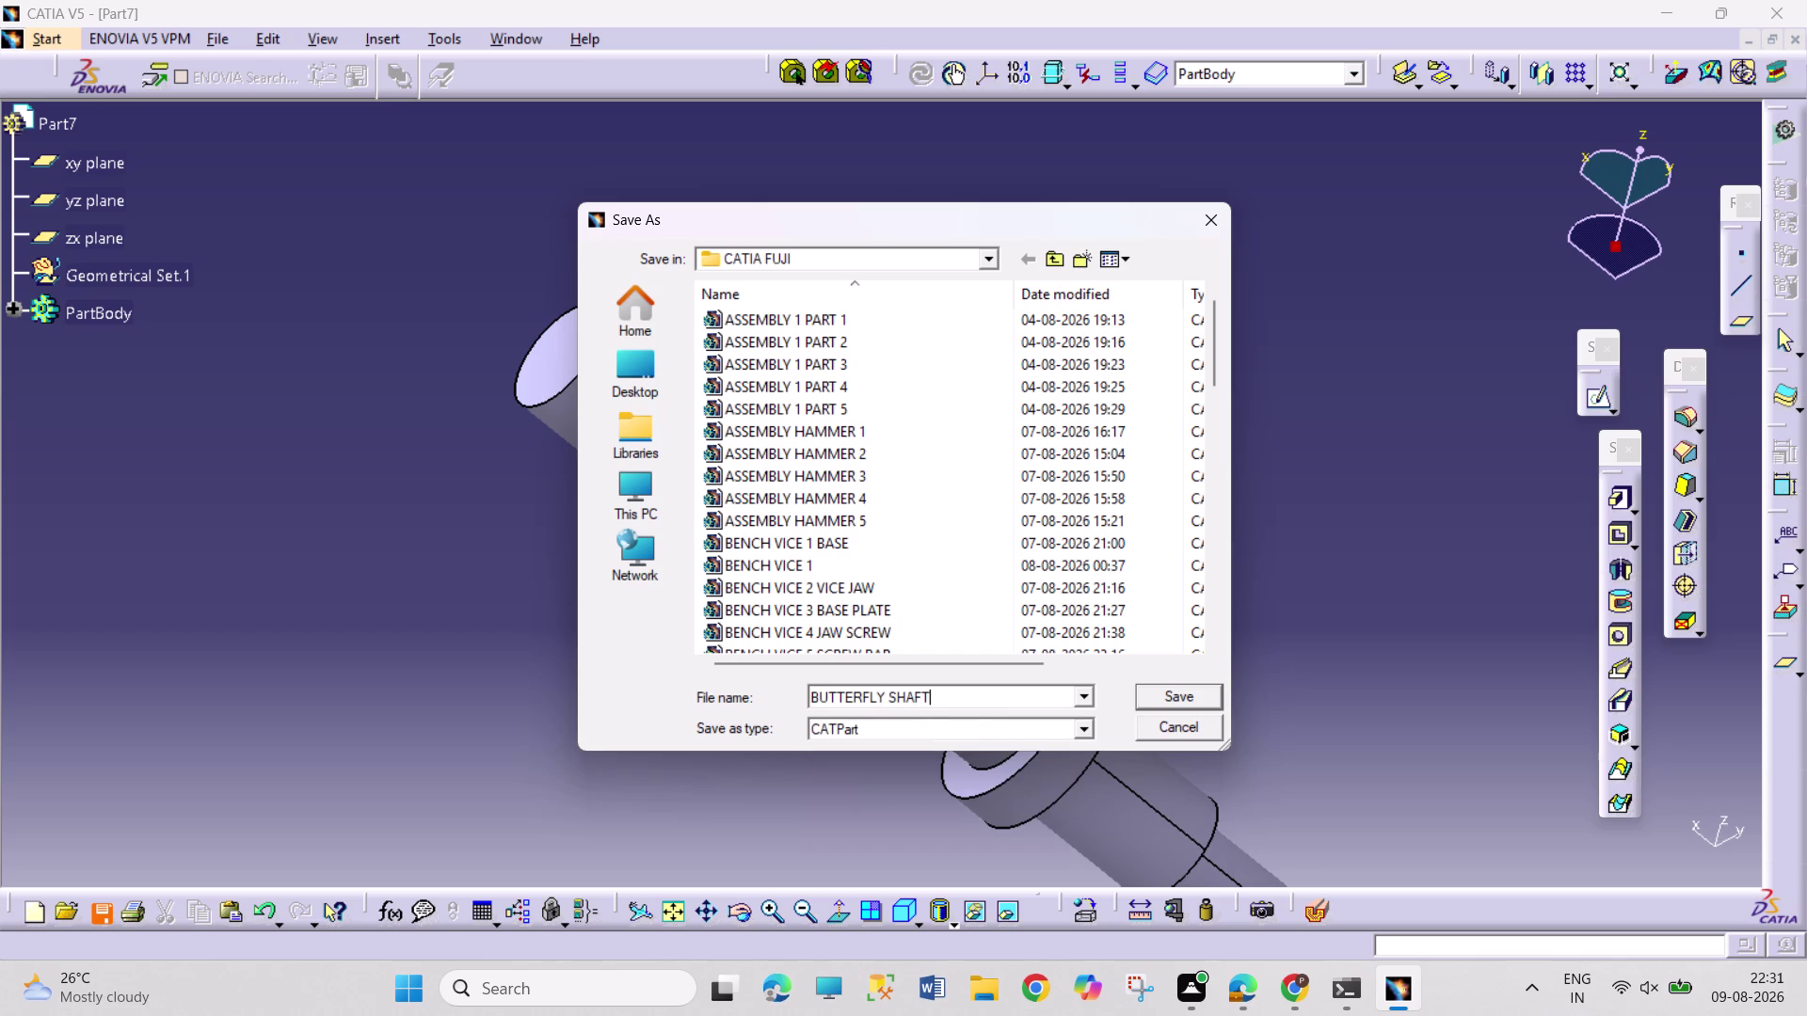
key(space)
key(7)
key(Return)
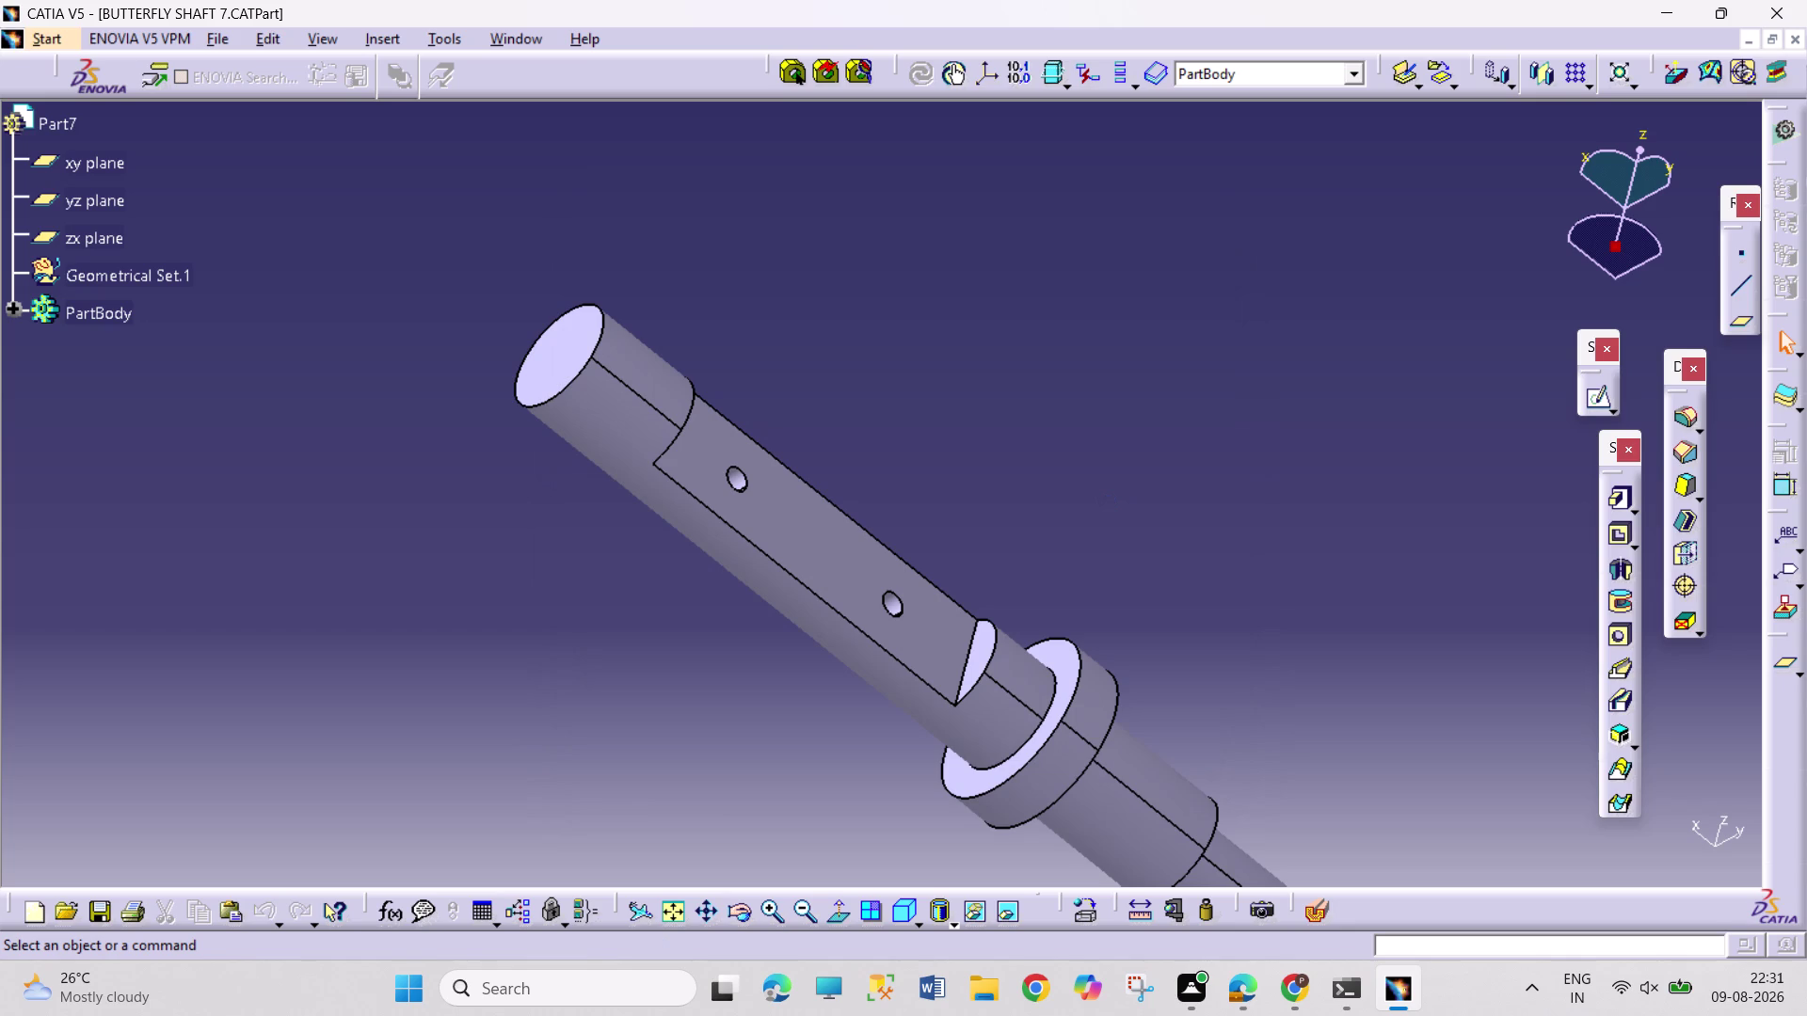
key(ctrl+n)
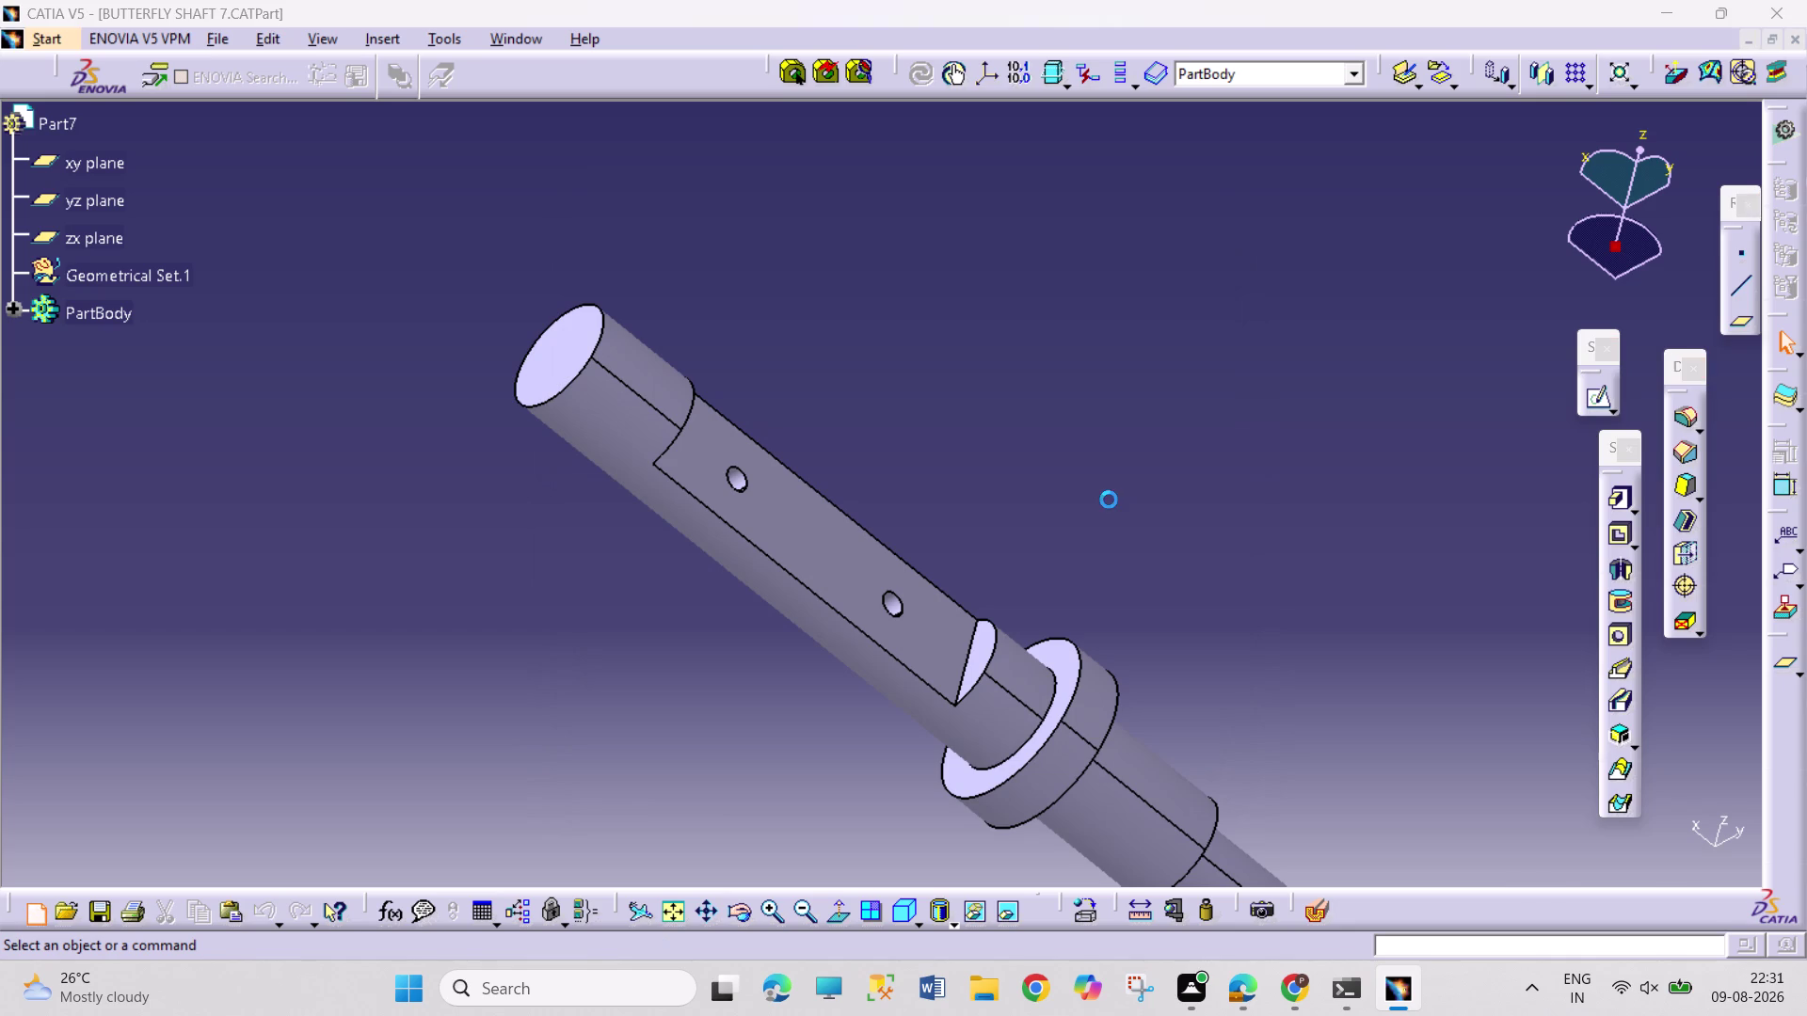
click(1714, 624)
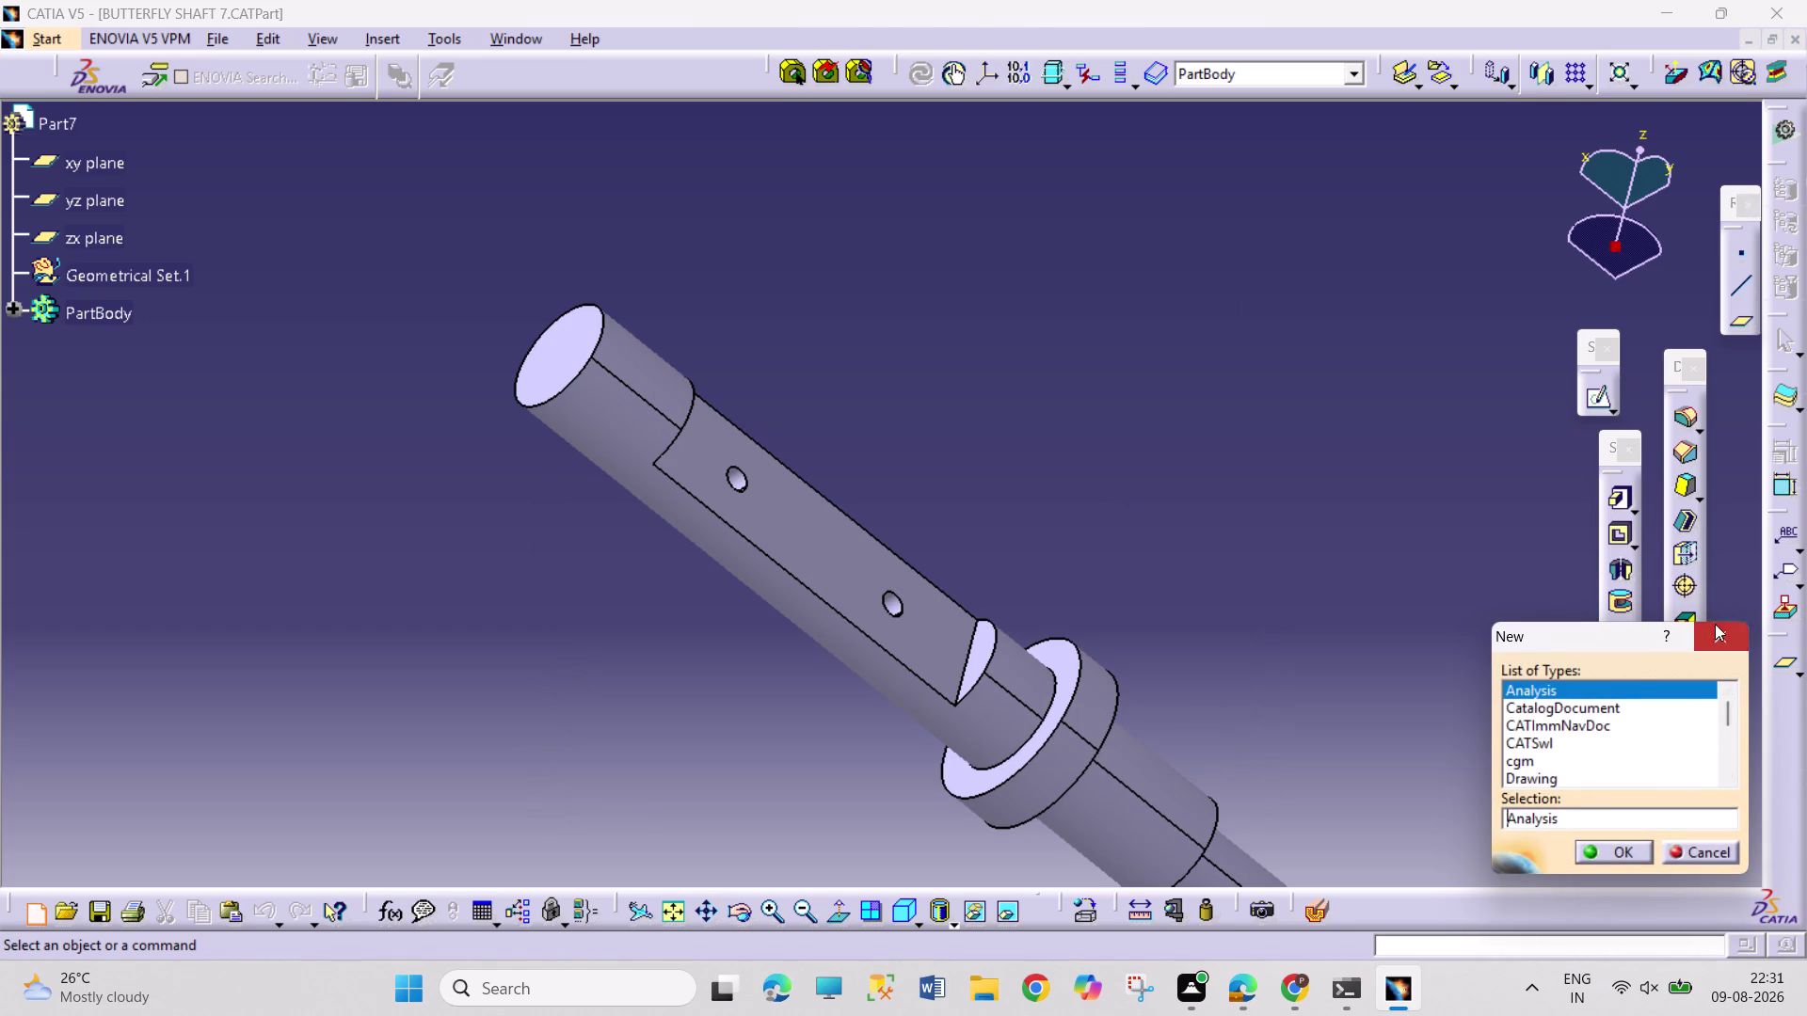
Create a new Assembly Design product, Product1, via Start > Mechanical Design.
click(61, 40)
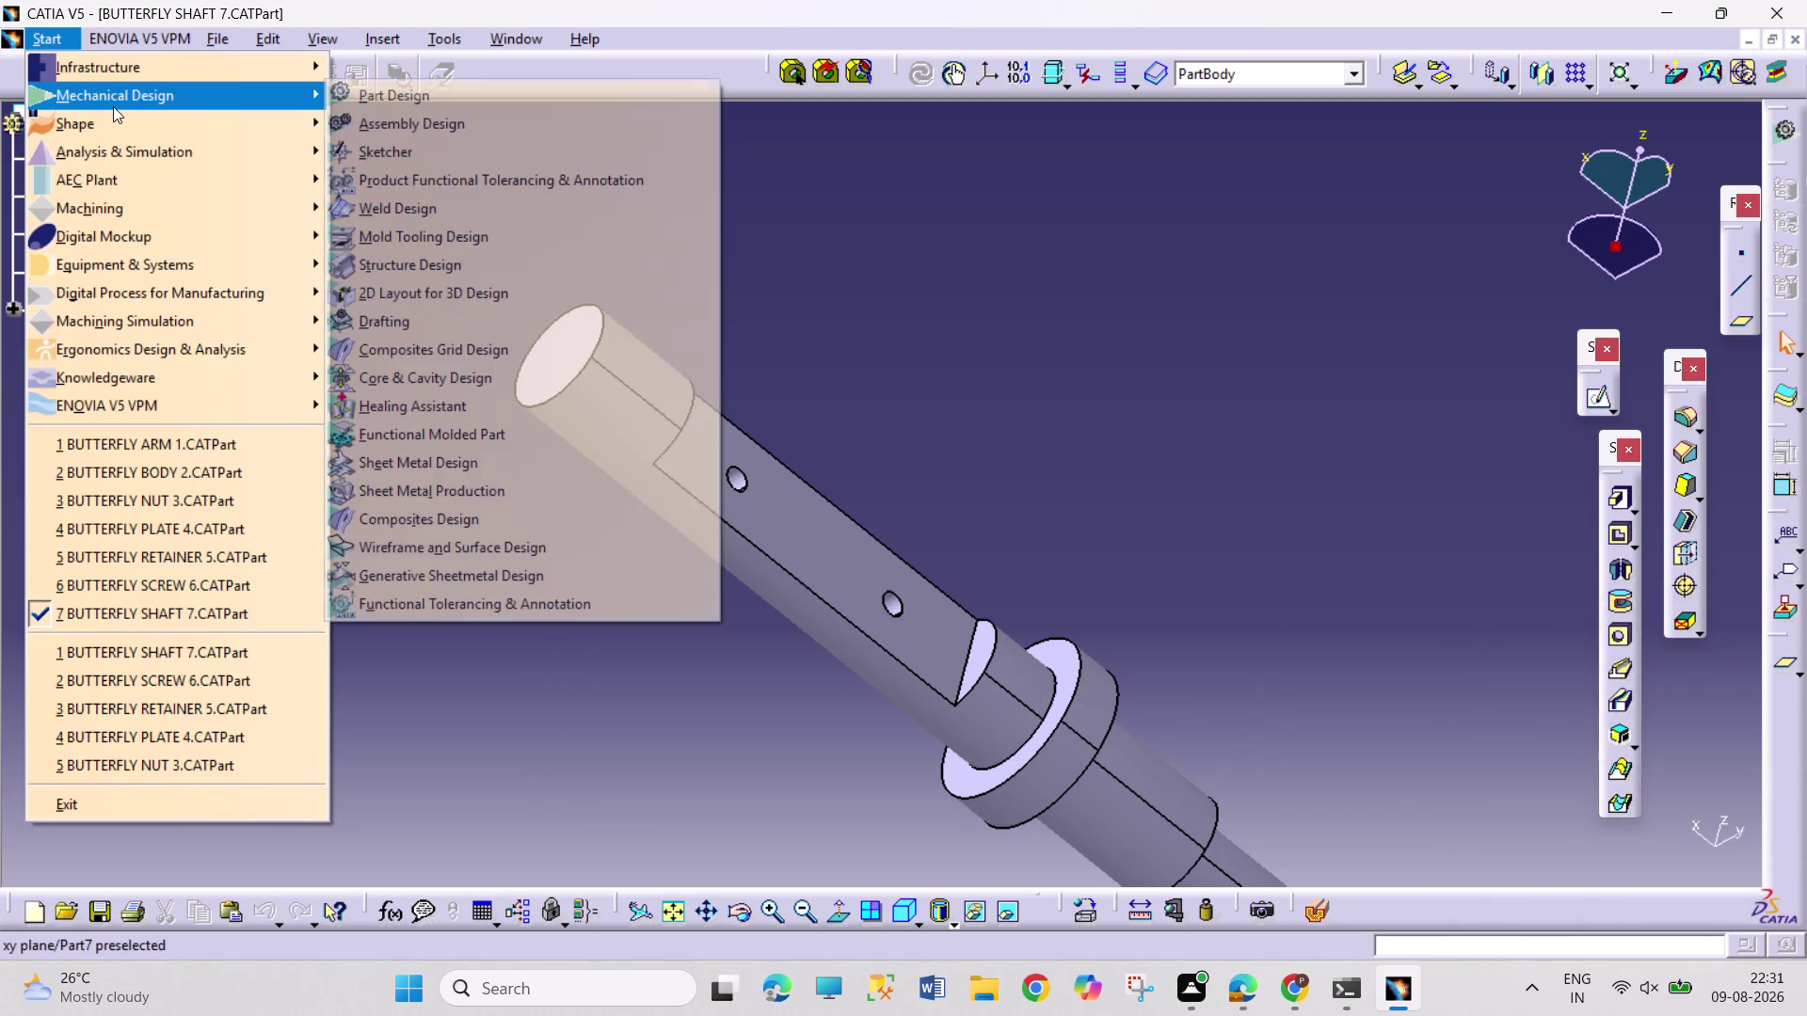
click(113, 106)
click(511, 128)
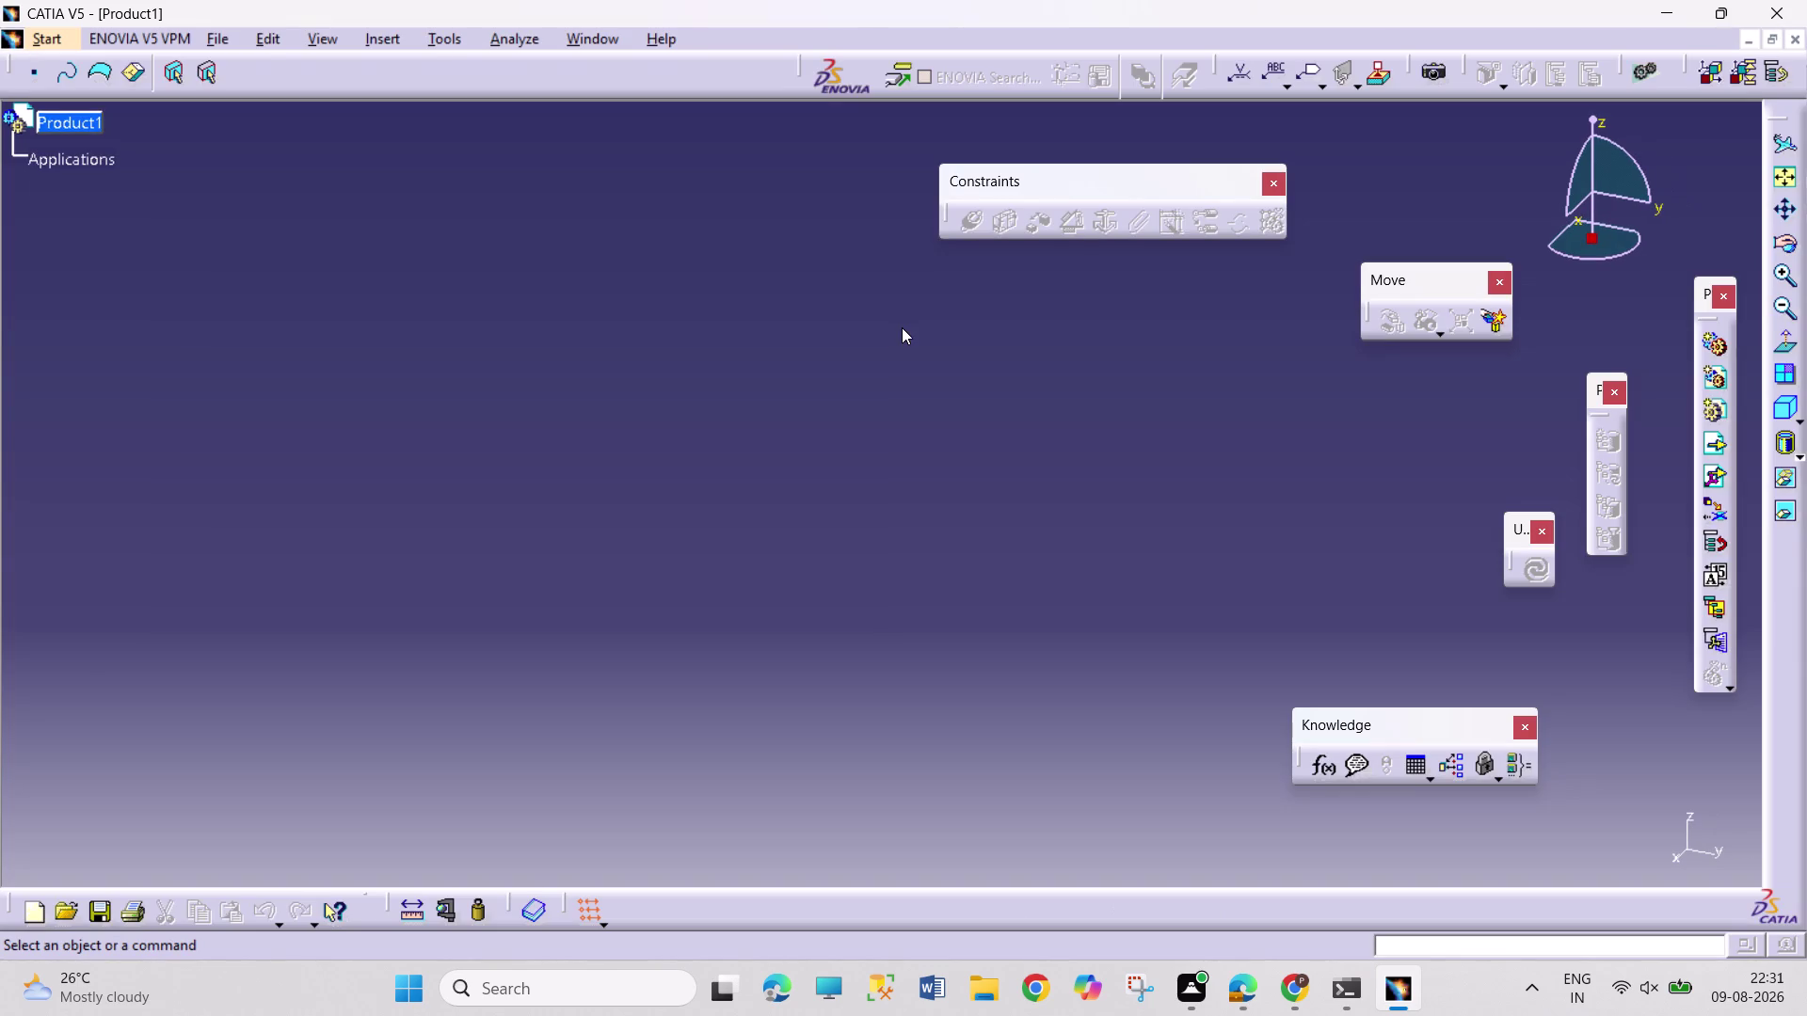
right_click(92, 125)
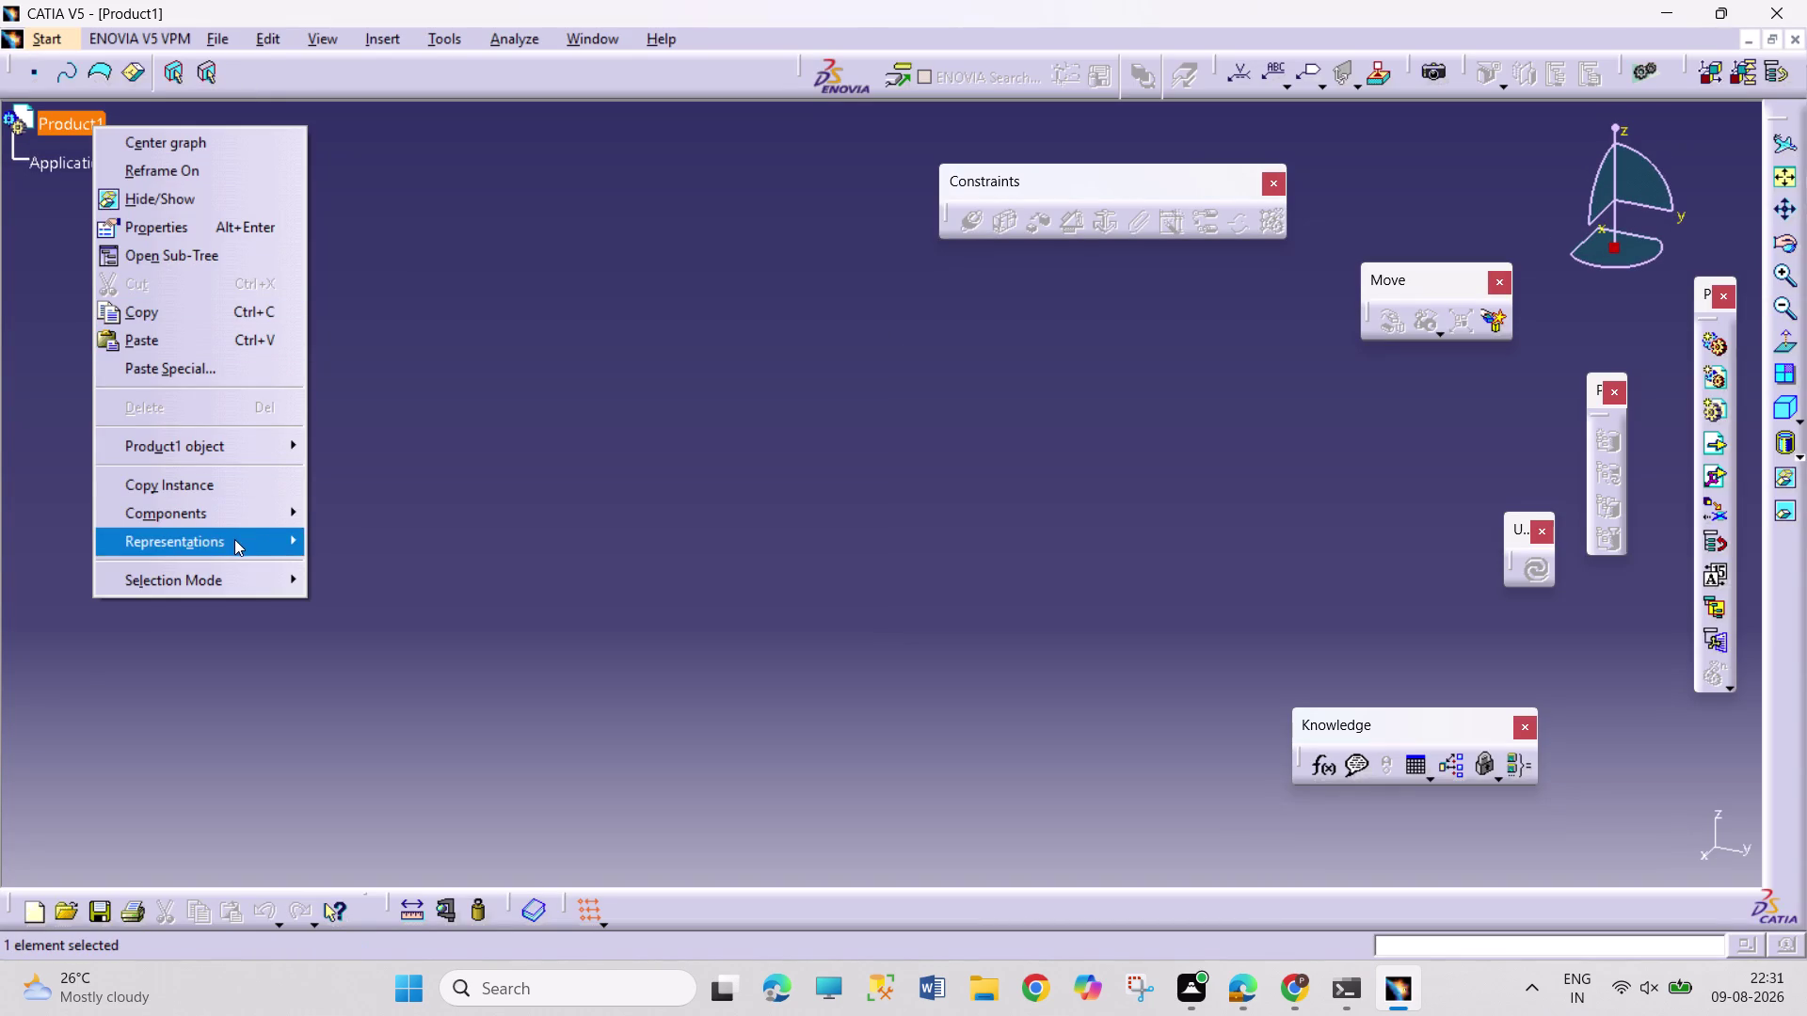
Insert BUTTERFLY BODY 2 into Product1 as an existing component.
click(237, 519)
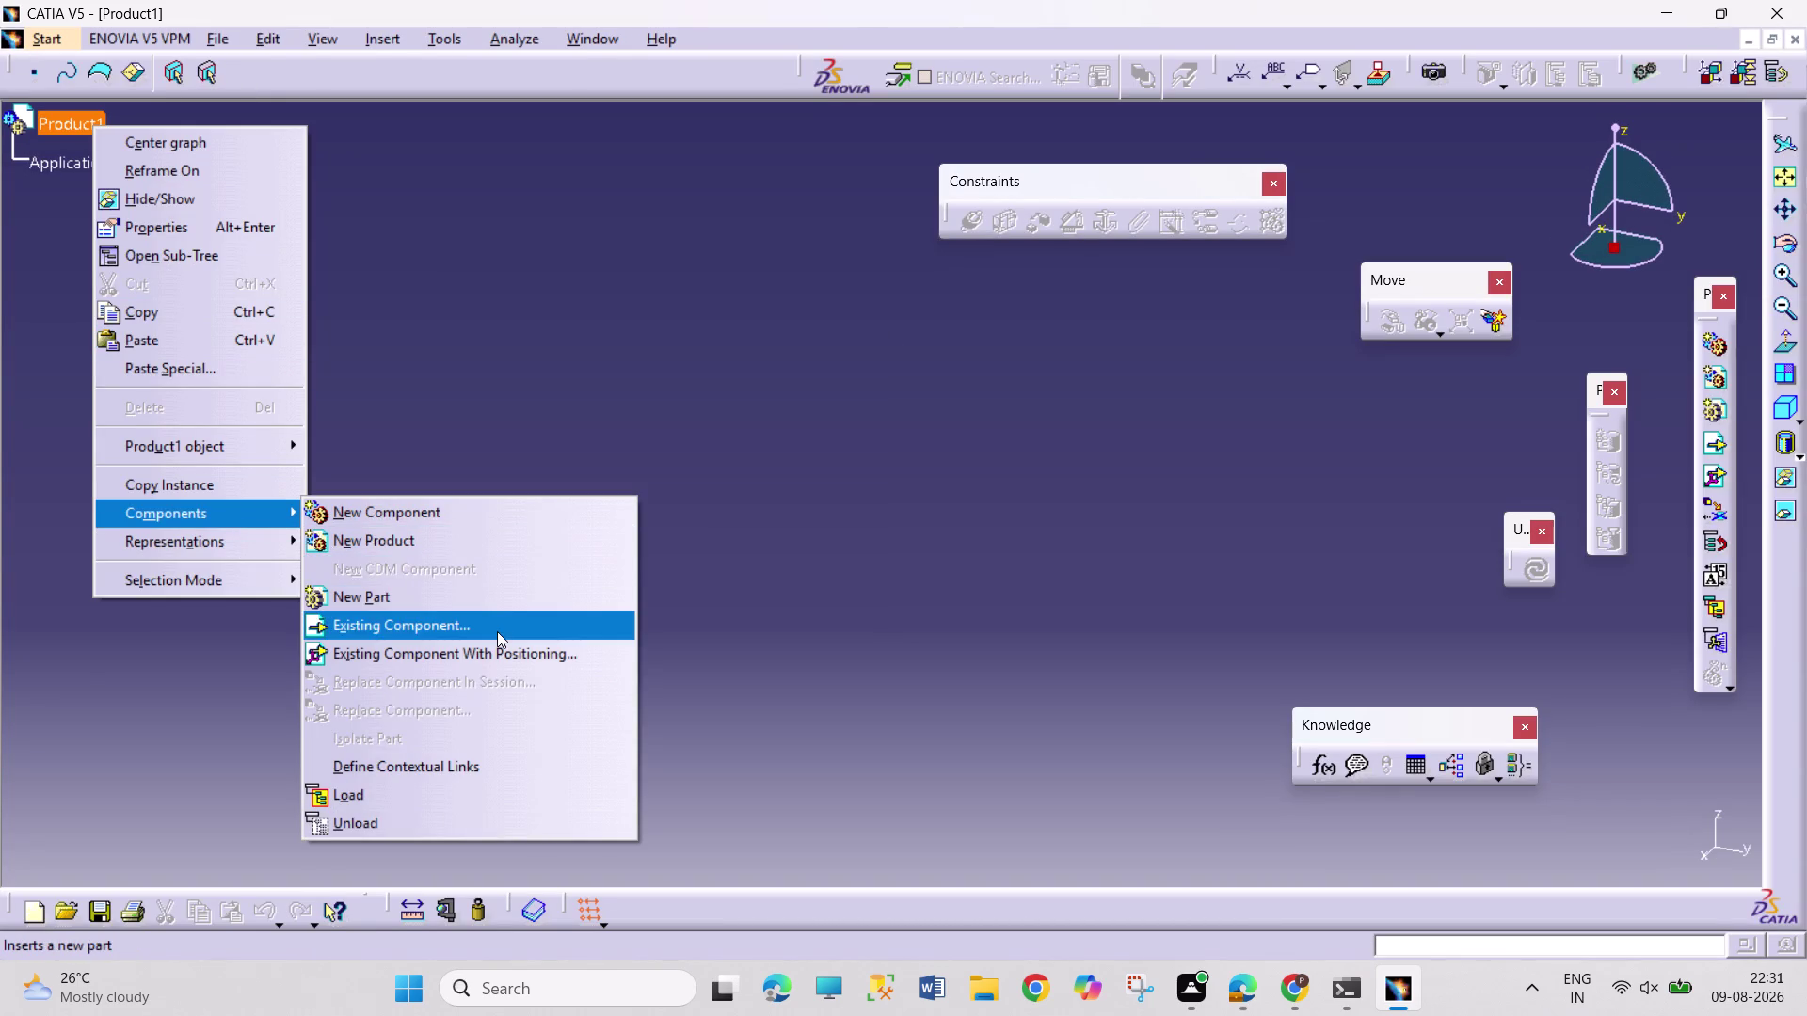
click(497, 631)
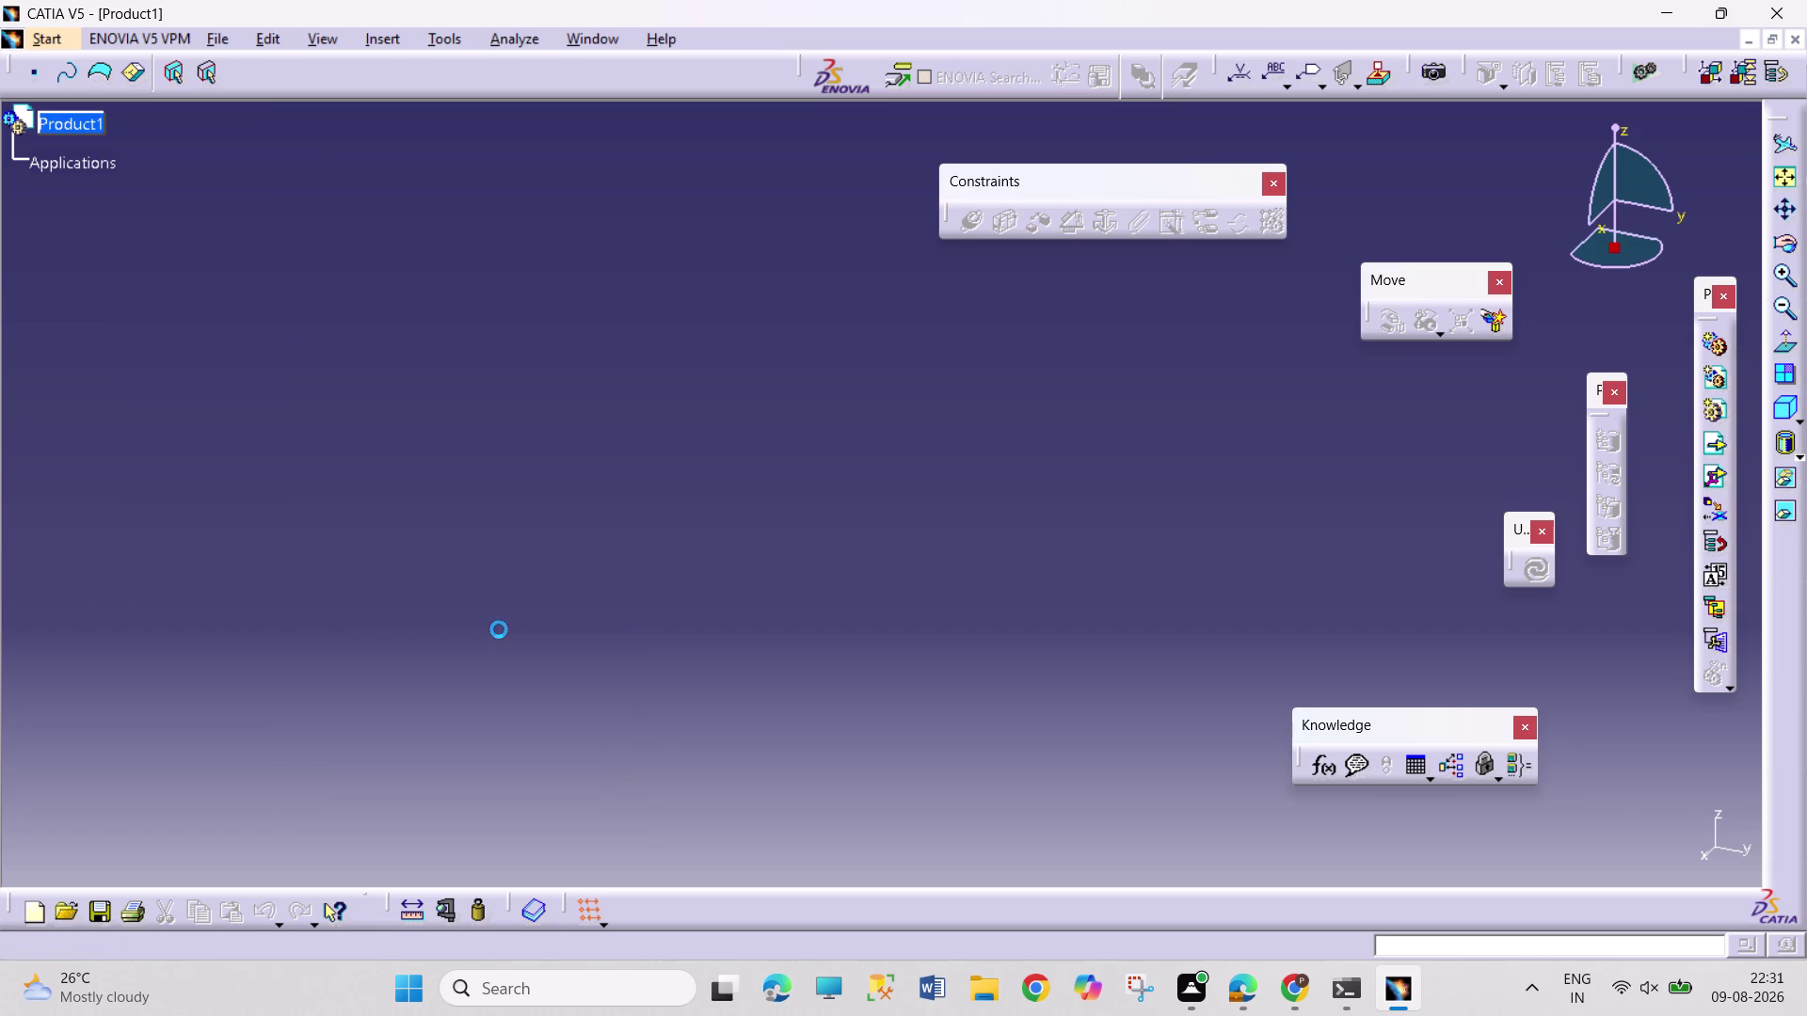
scroll(down, 3)
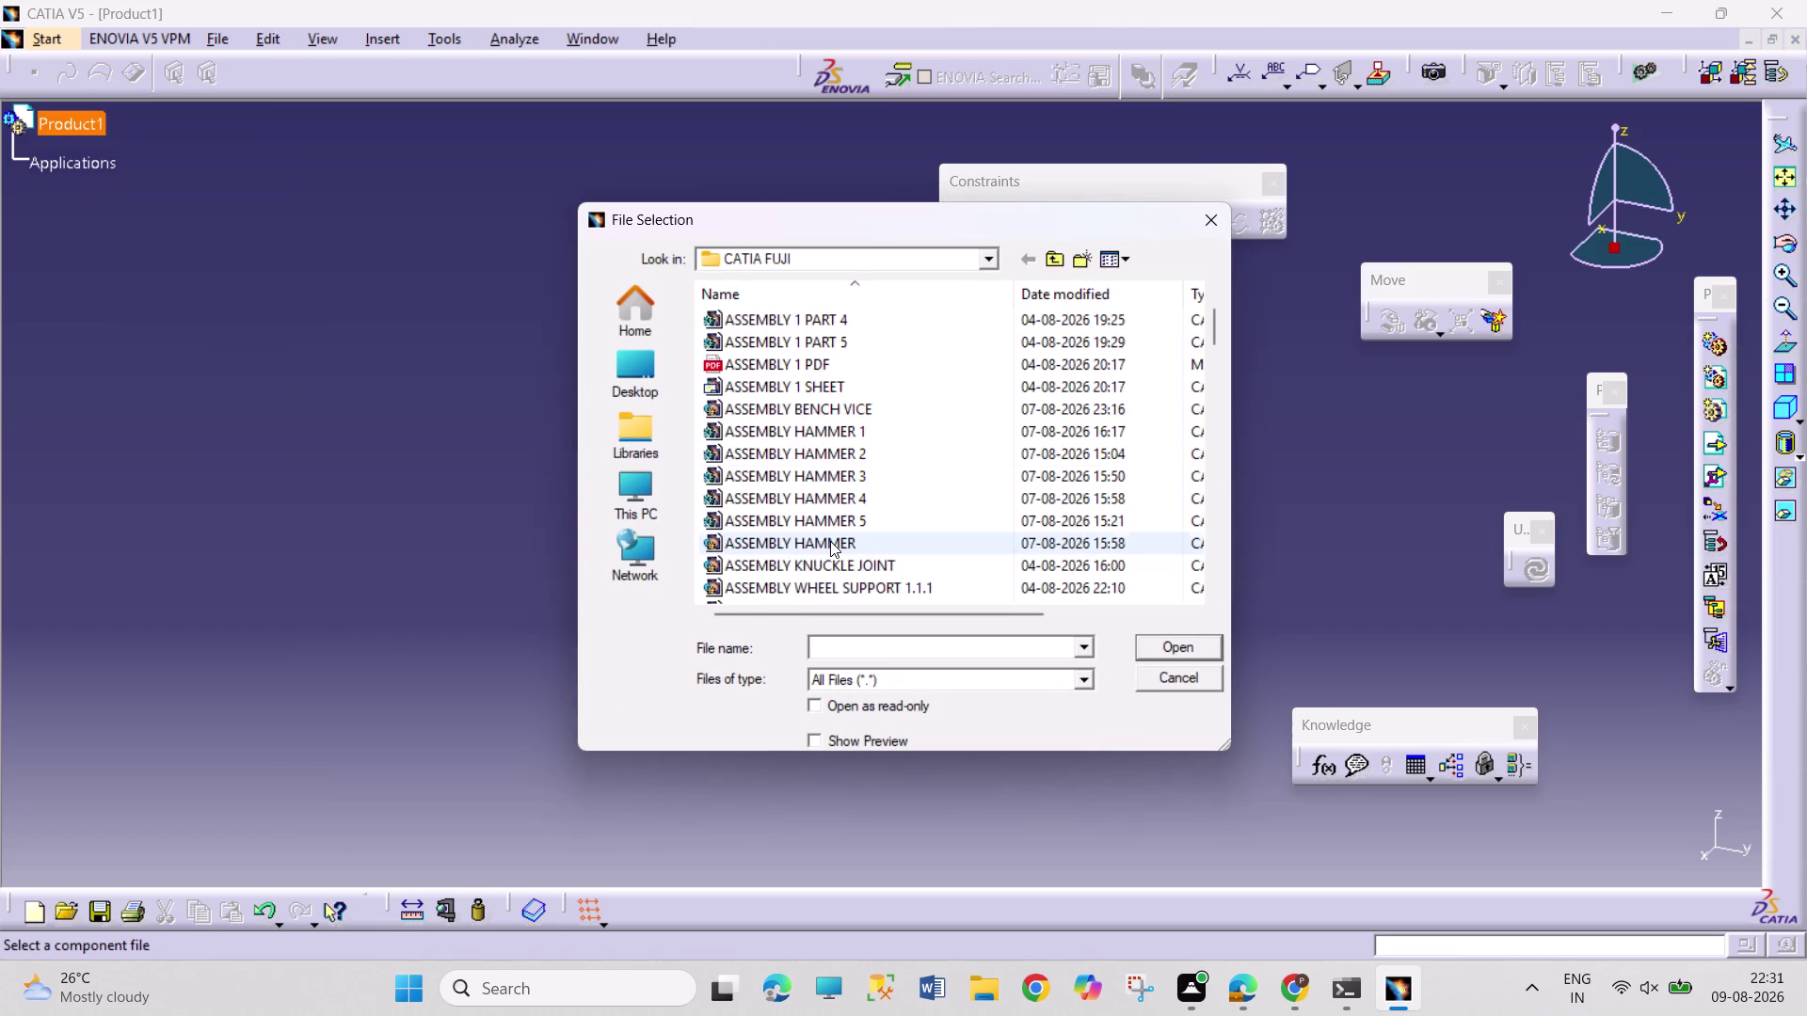
scroll(down, 3)
scroll(down, 3)
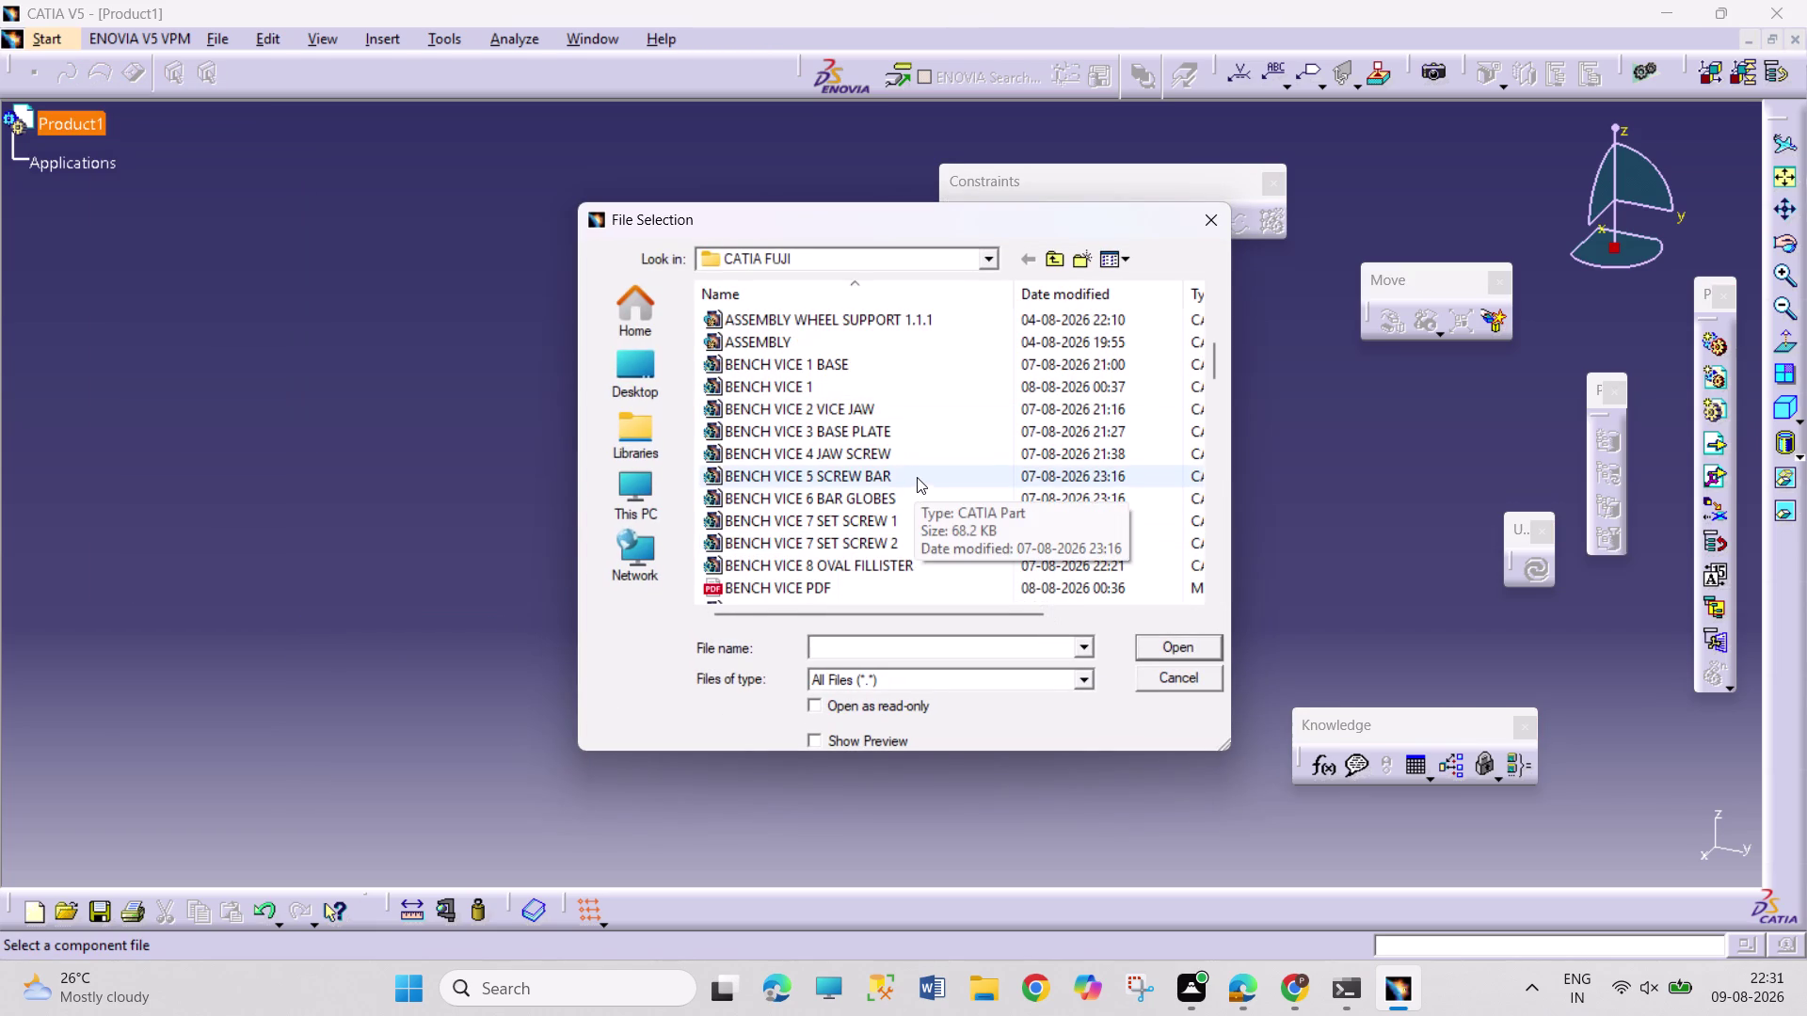
scroll(down, 3)
click(896, 462)
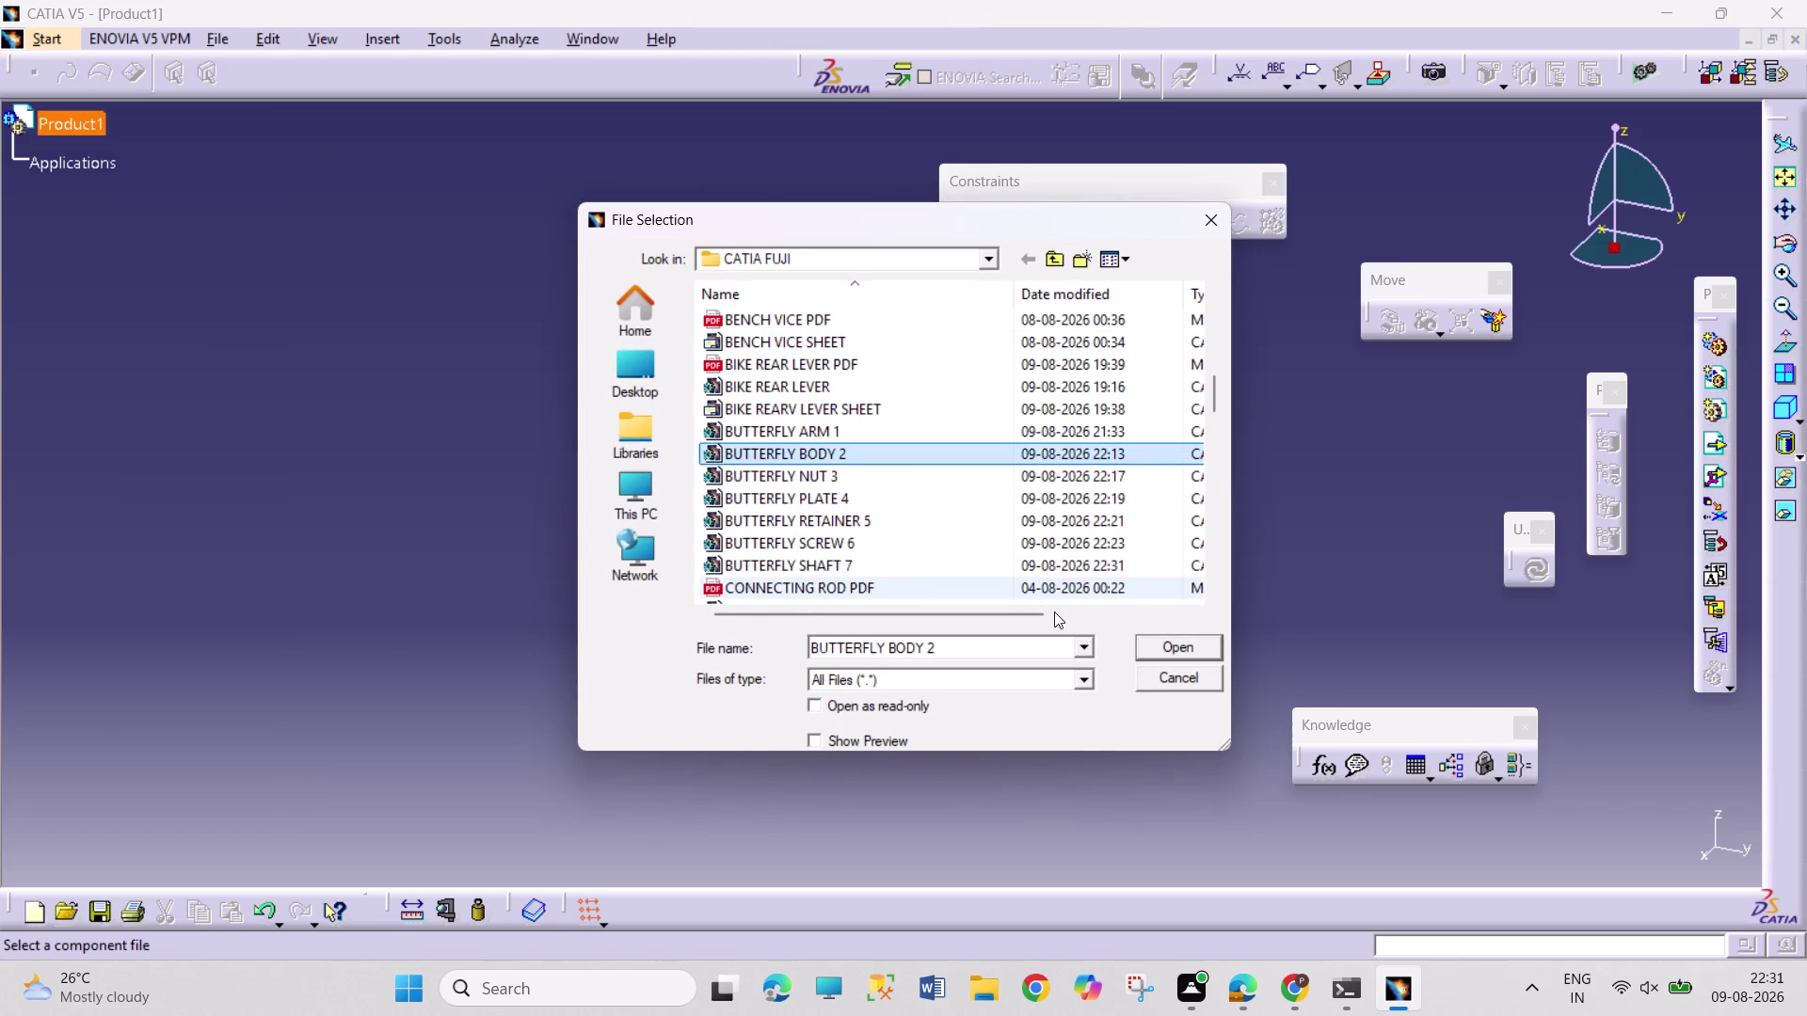
click(1150, 646)
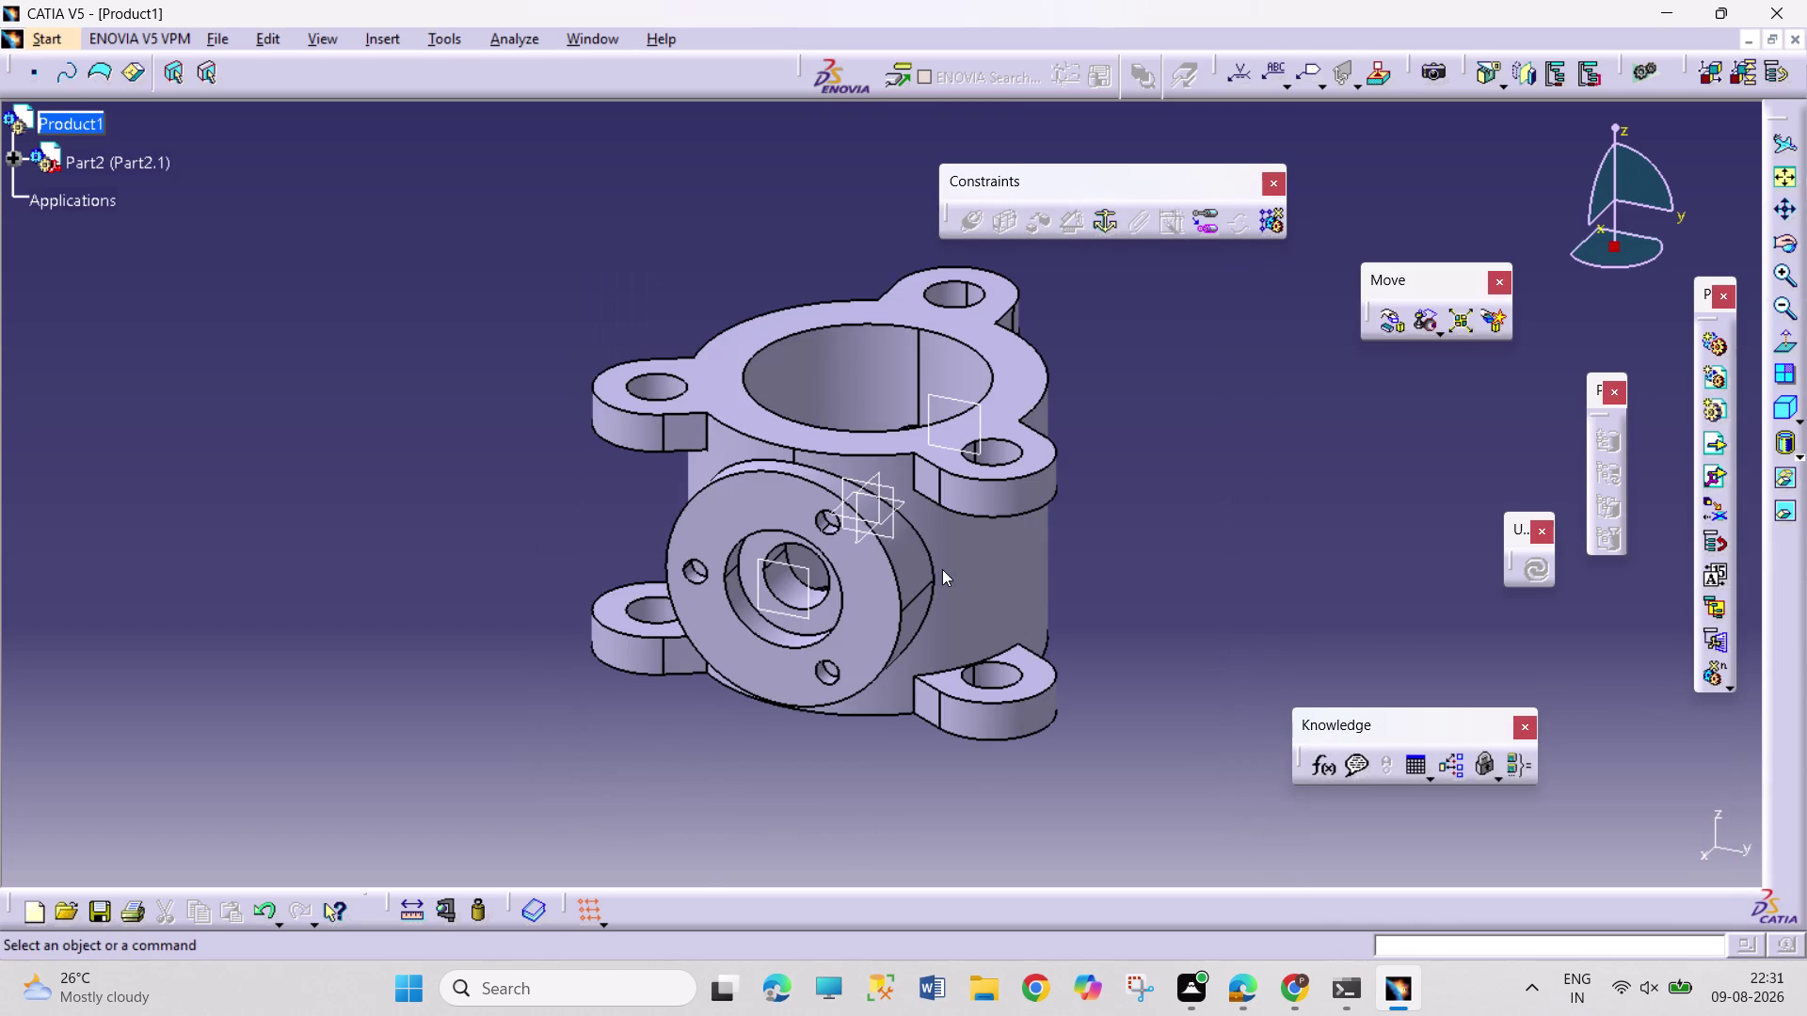
click(942, 569)
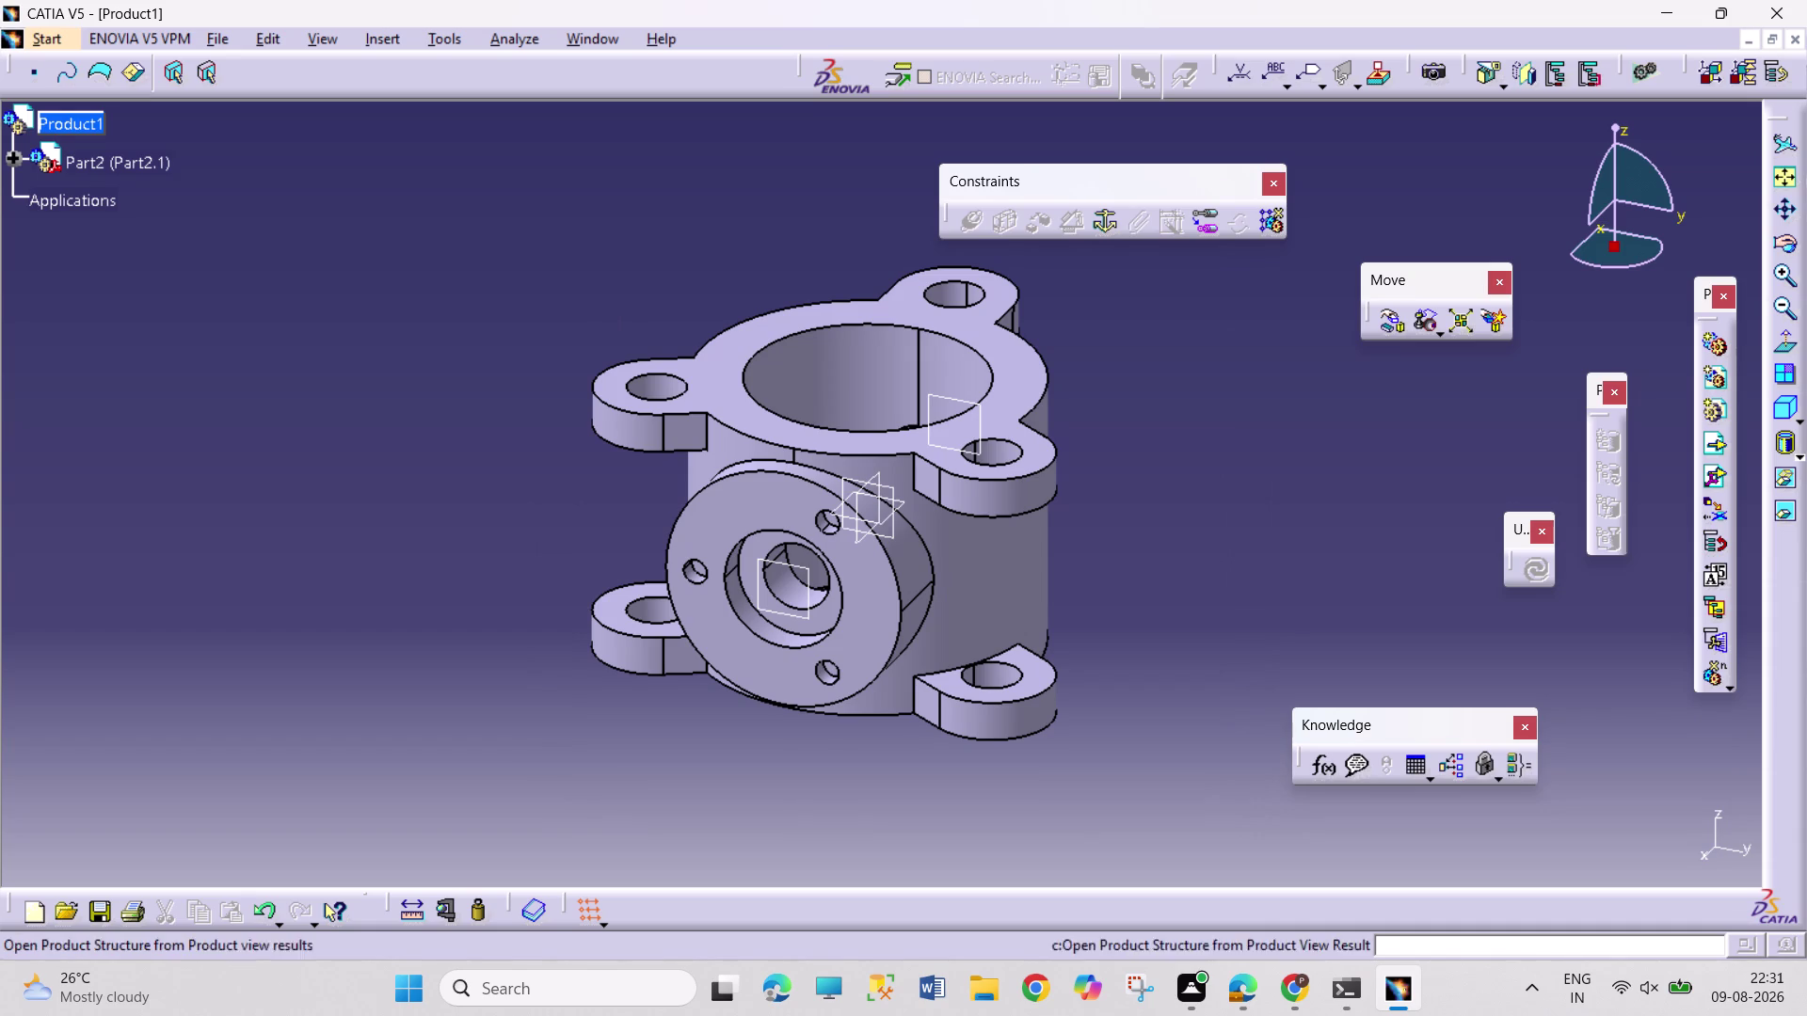
Orbit the view and apply a Fix constraint to the butterfly body.
click(1783, 252)
drag(1290, 601, 1275, 601)
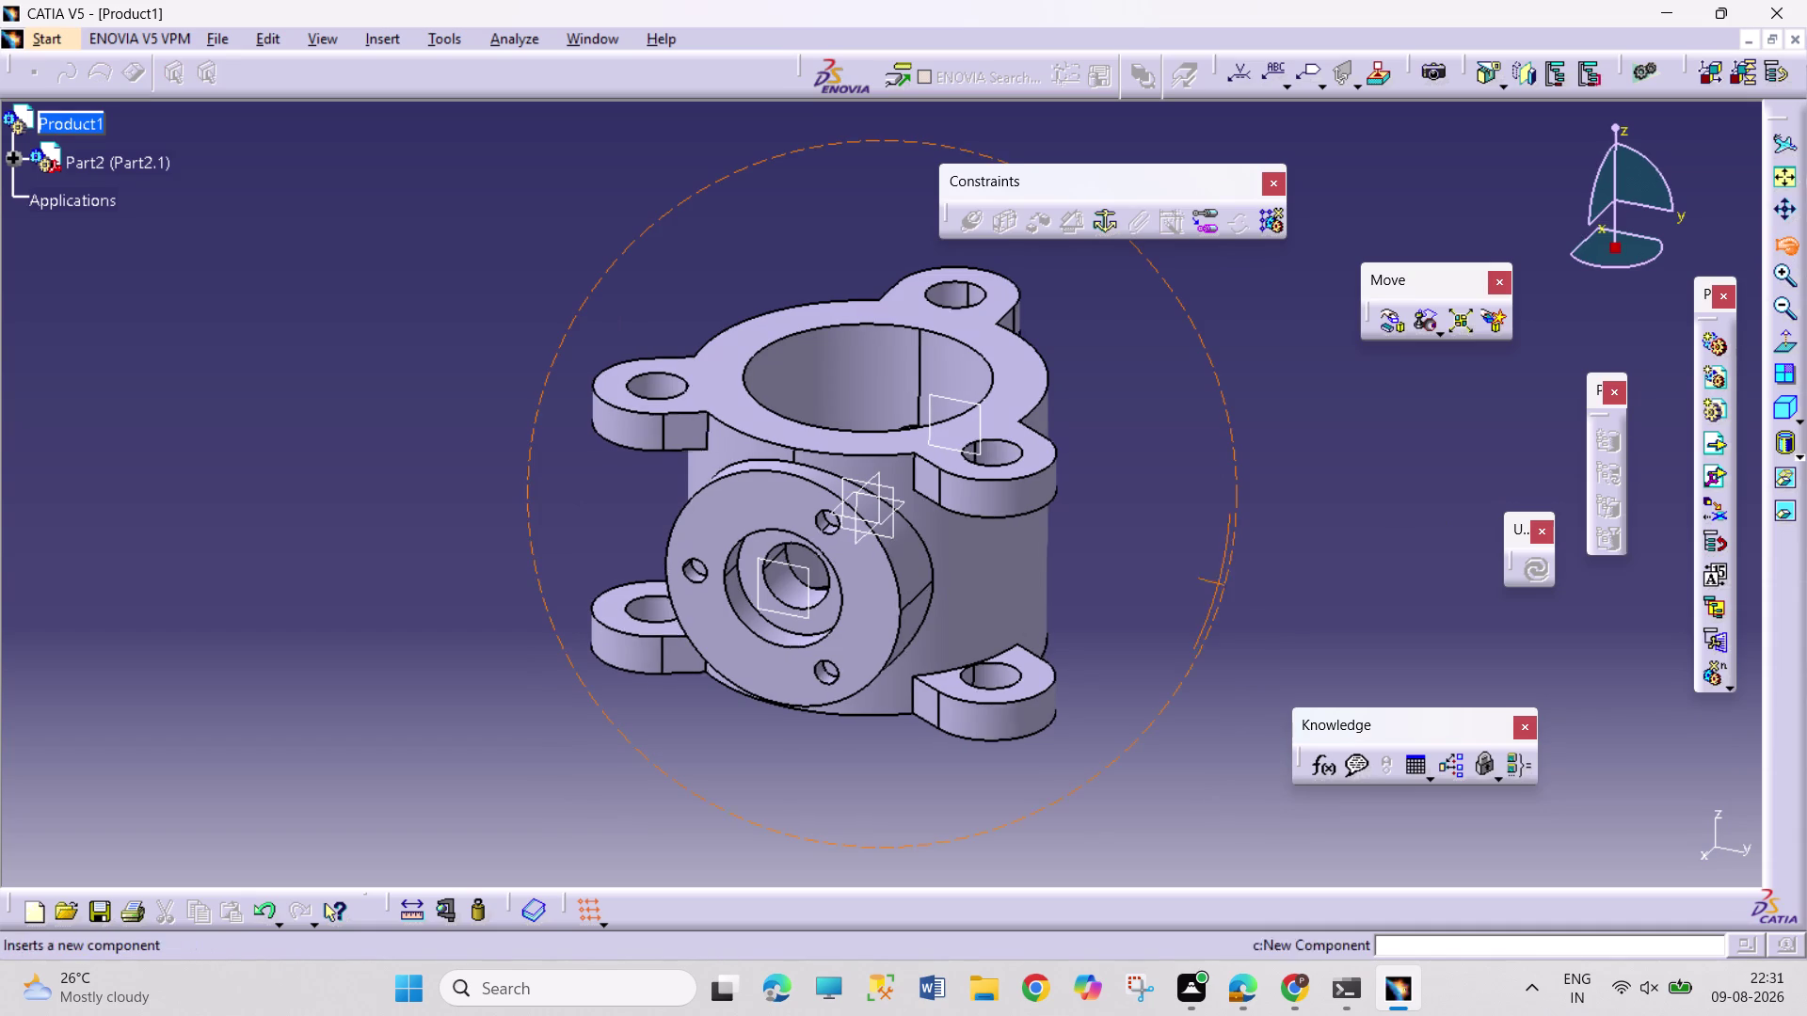
drag(1274, 602, 884, 693)
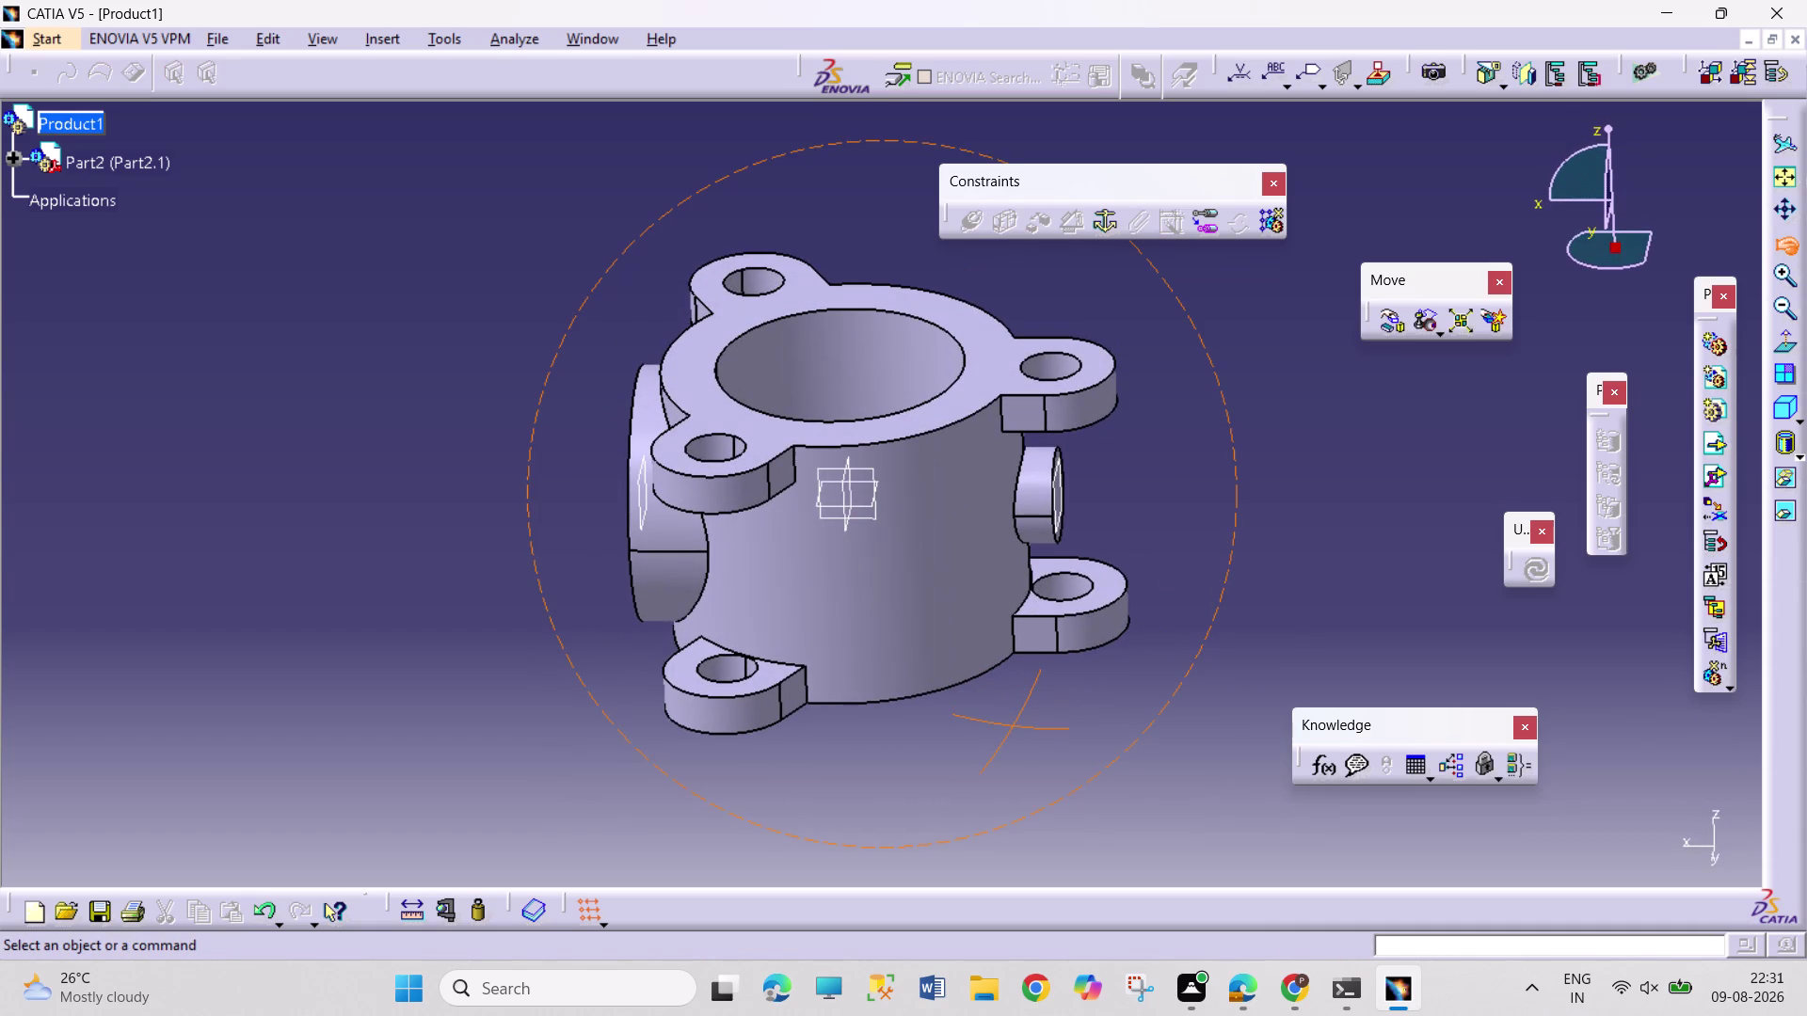
drag(884, 694, 955, 676)
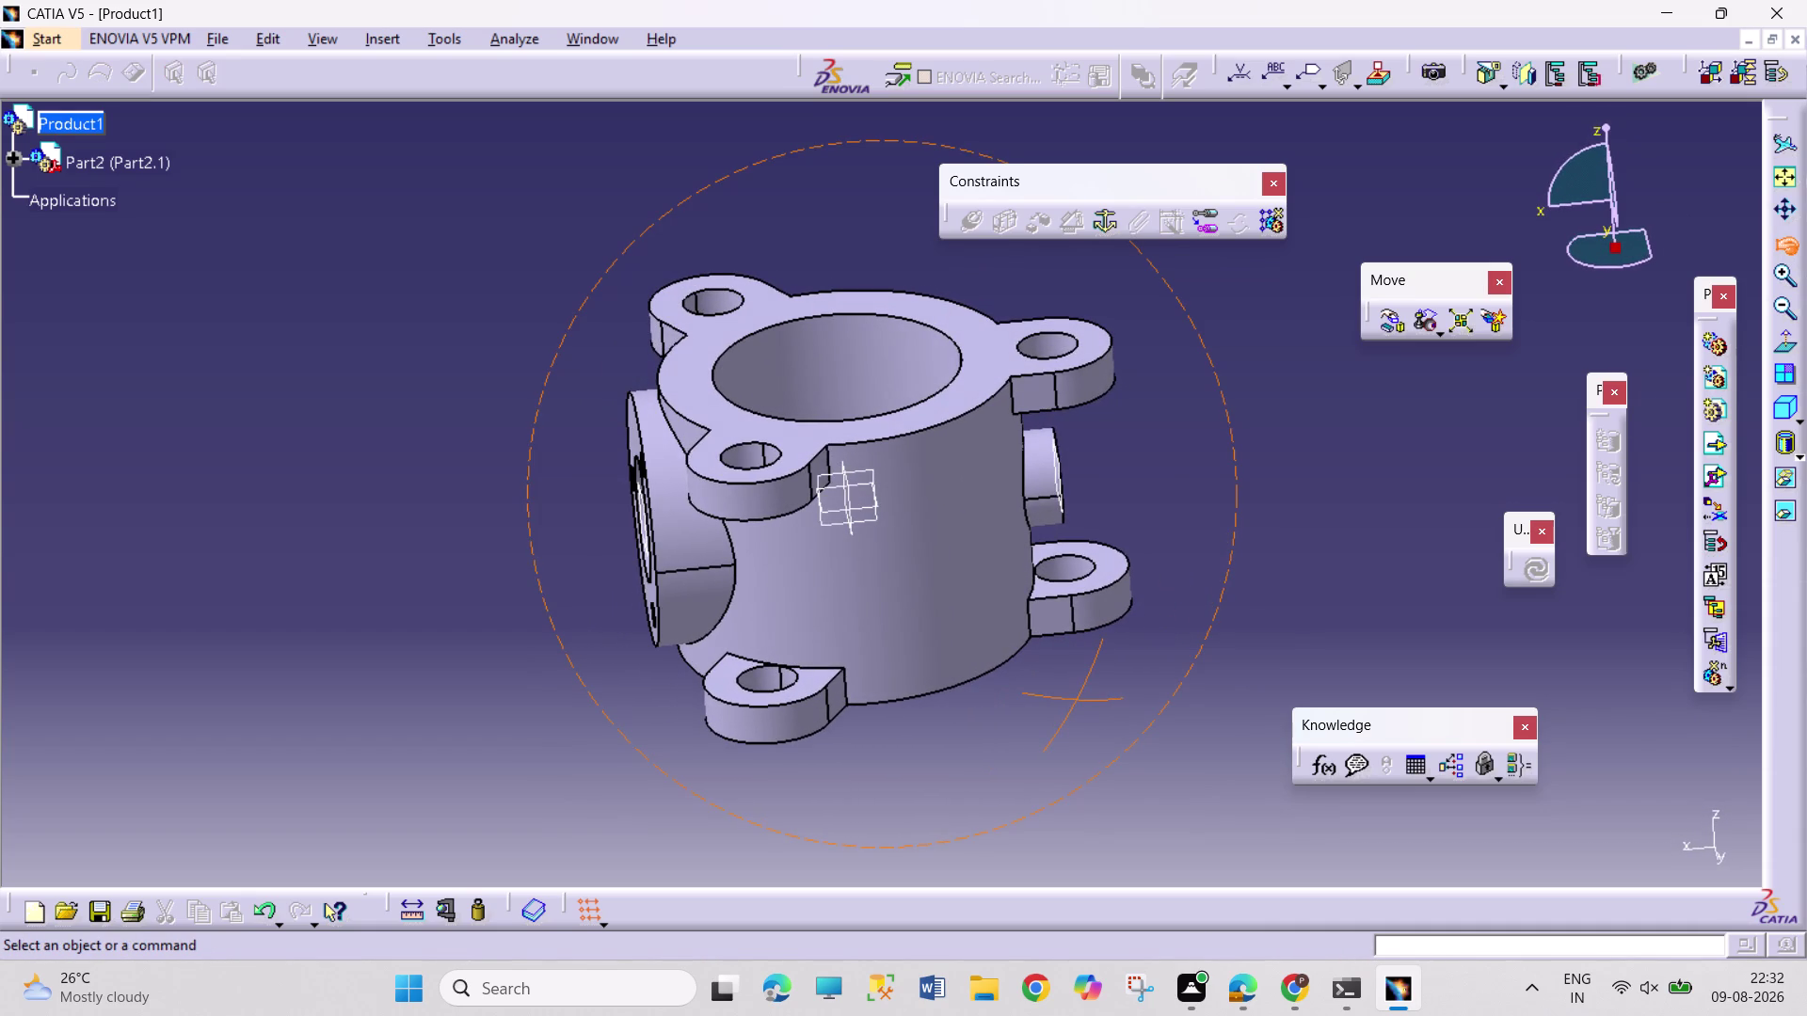
drag(955, 675, 949, 680)
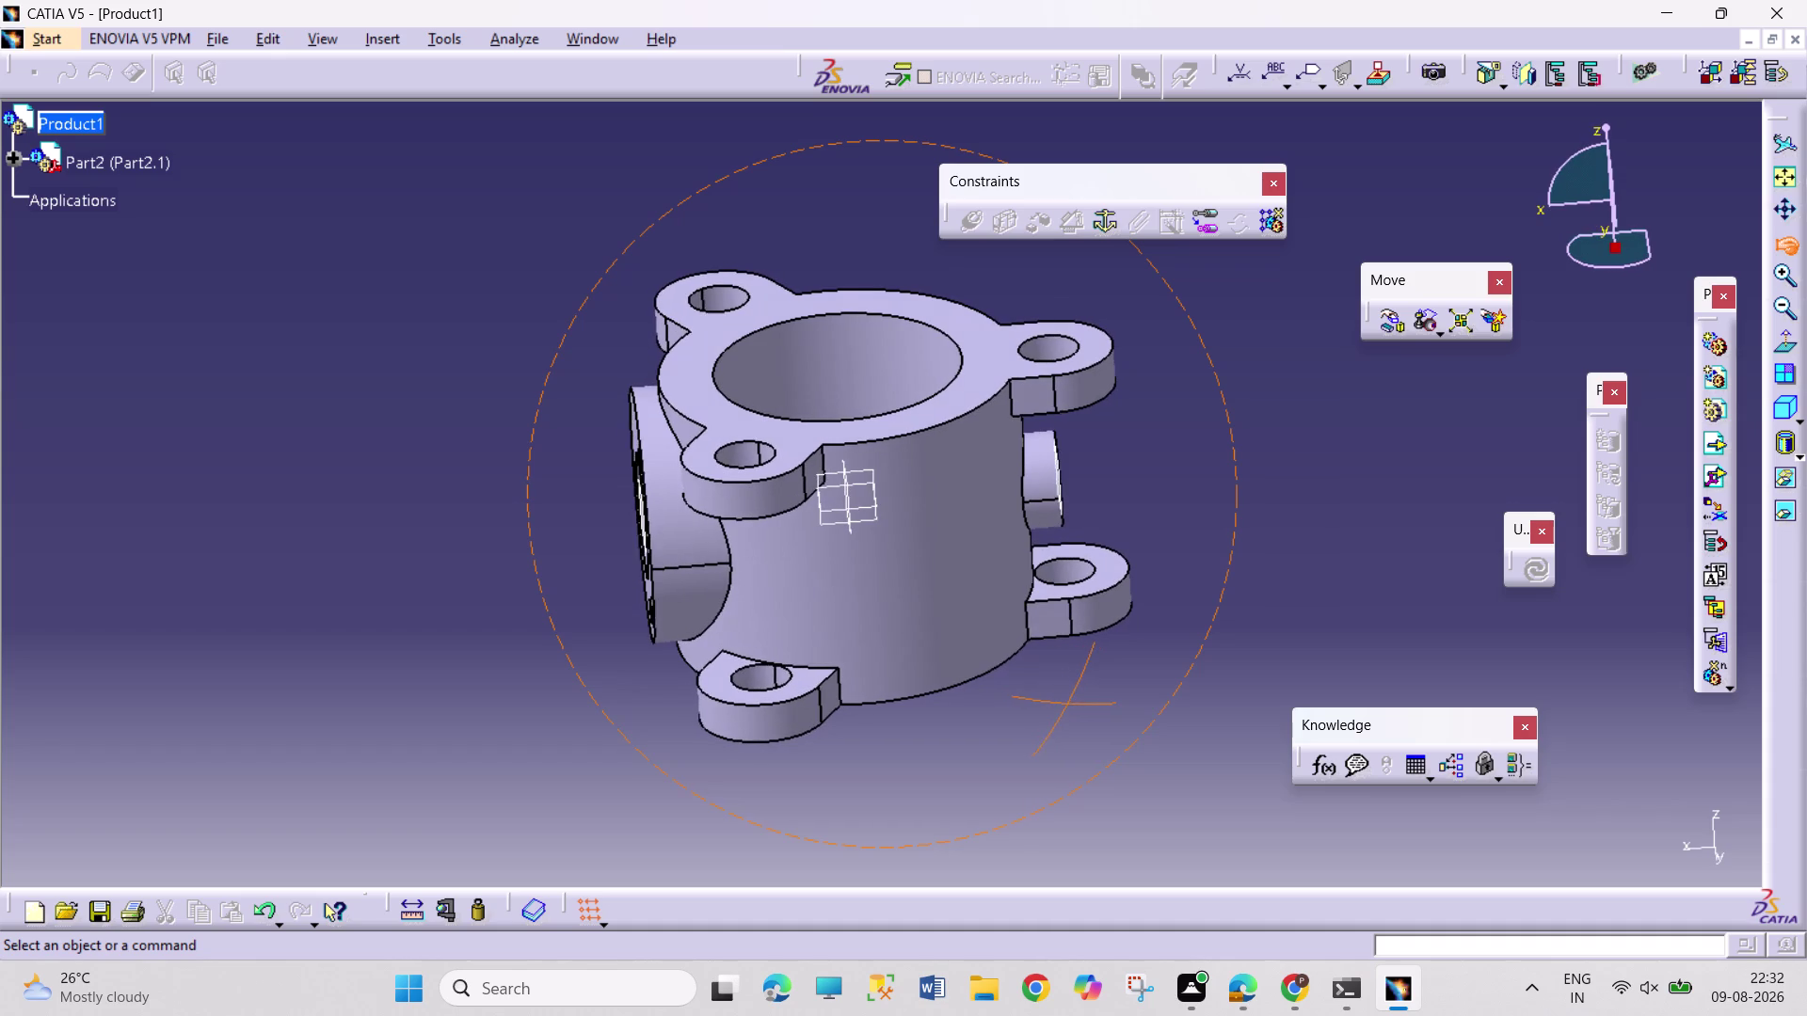
drag(948, 679, 951, 680)
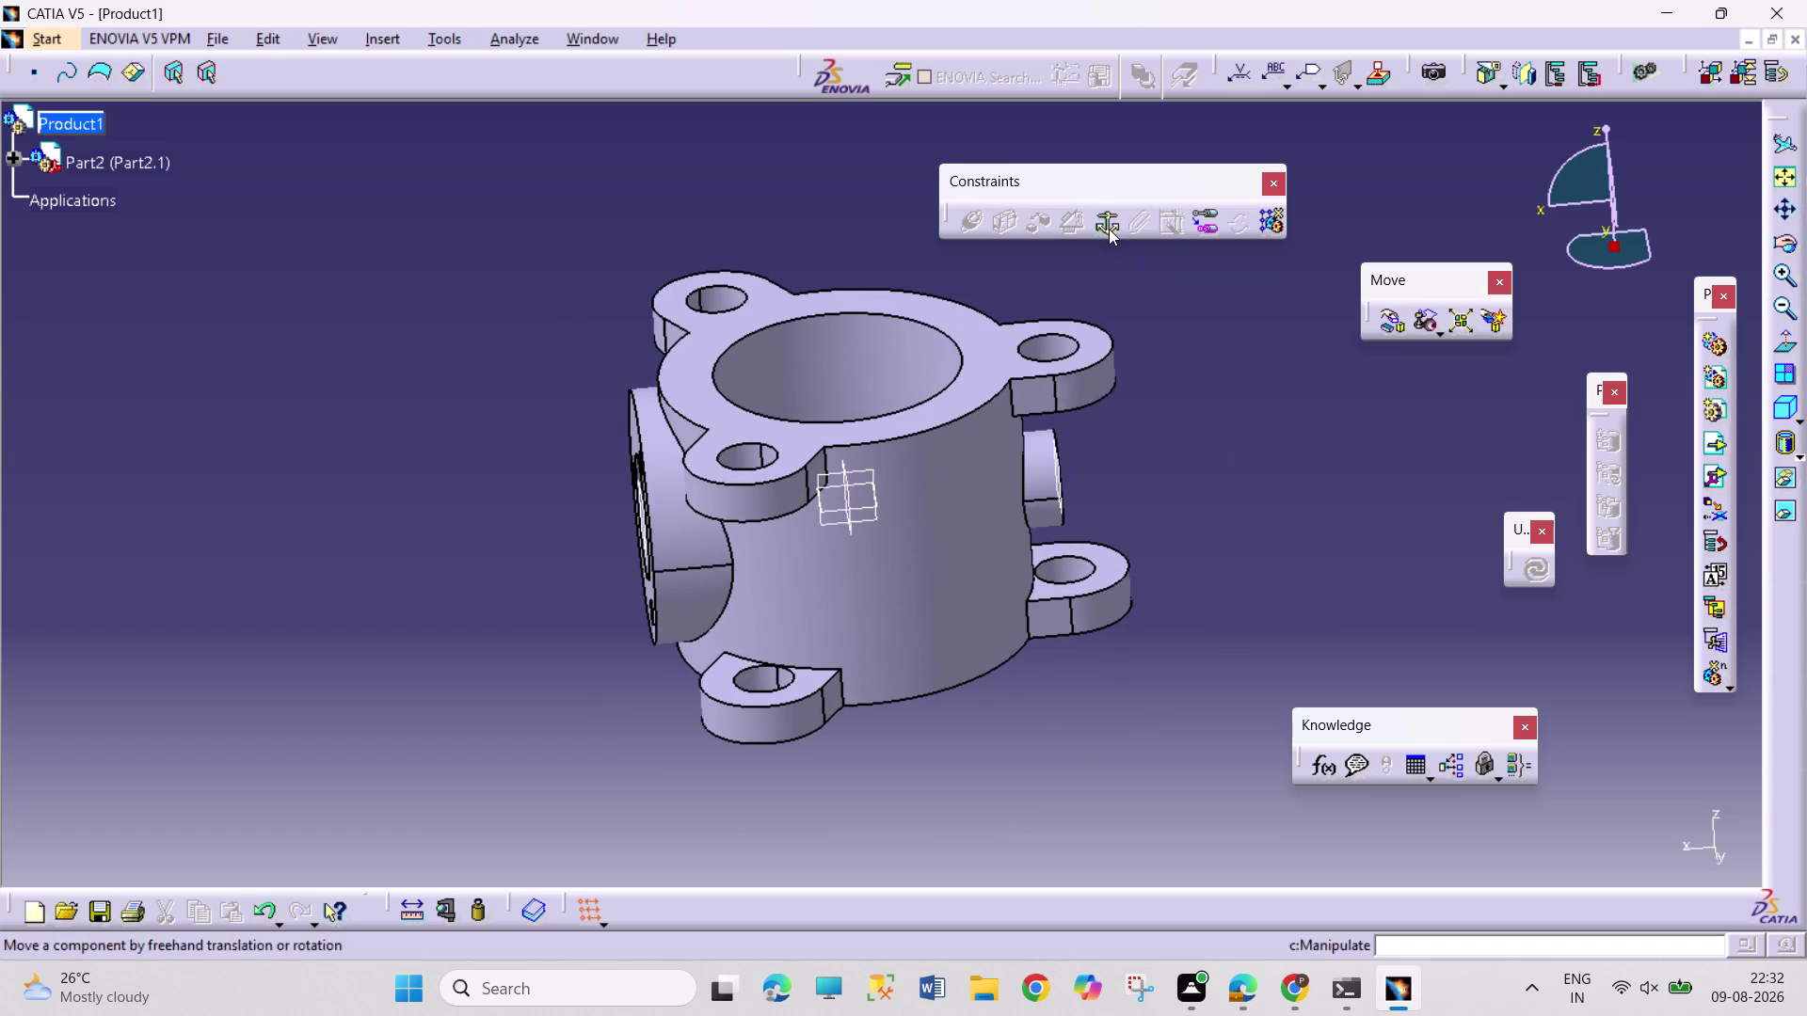
drag(1109, 229, 1104, 245)
click(934, 555)
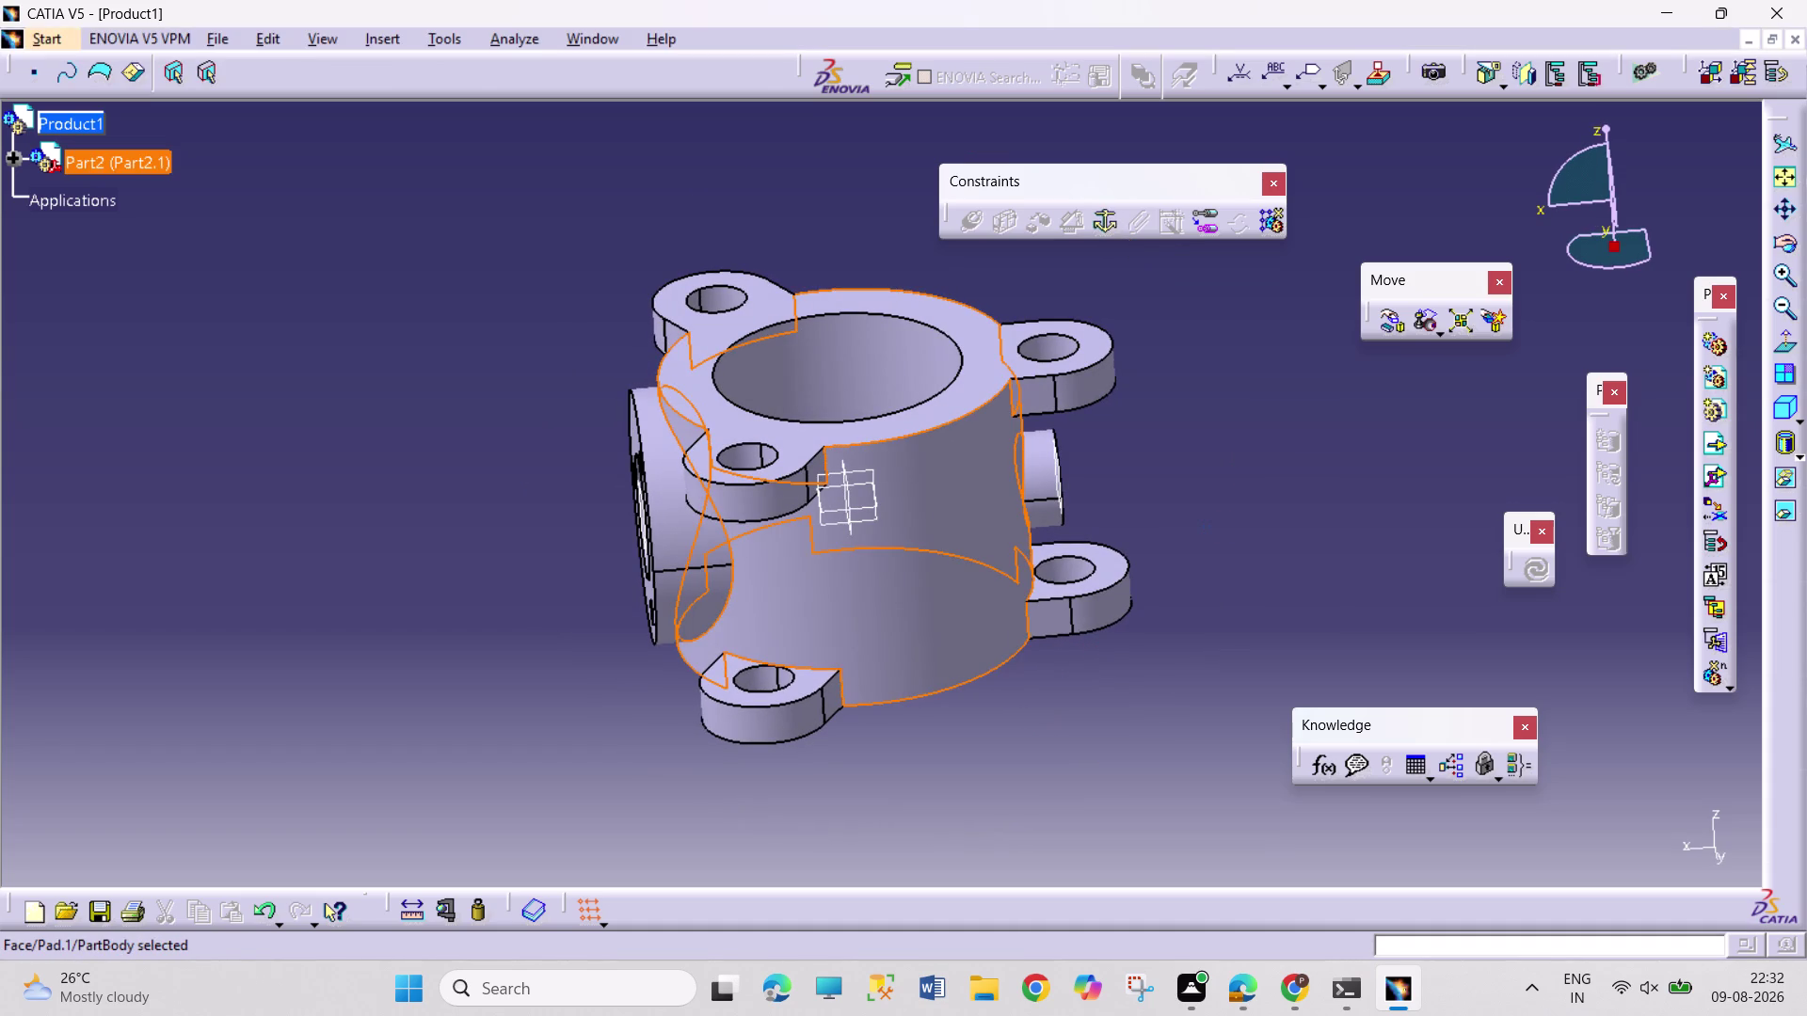
click(1103, 228)
click(1193, 485)
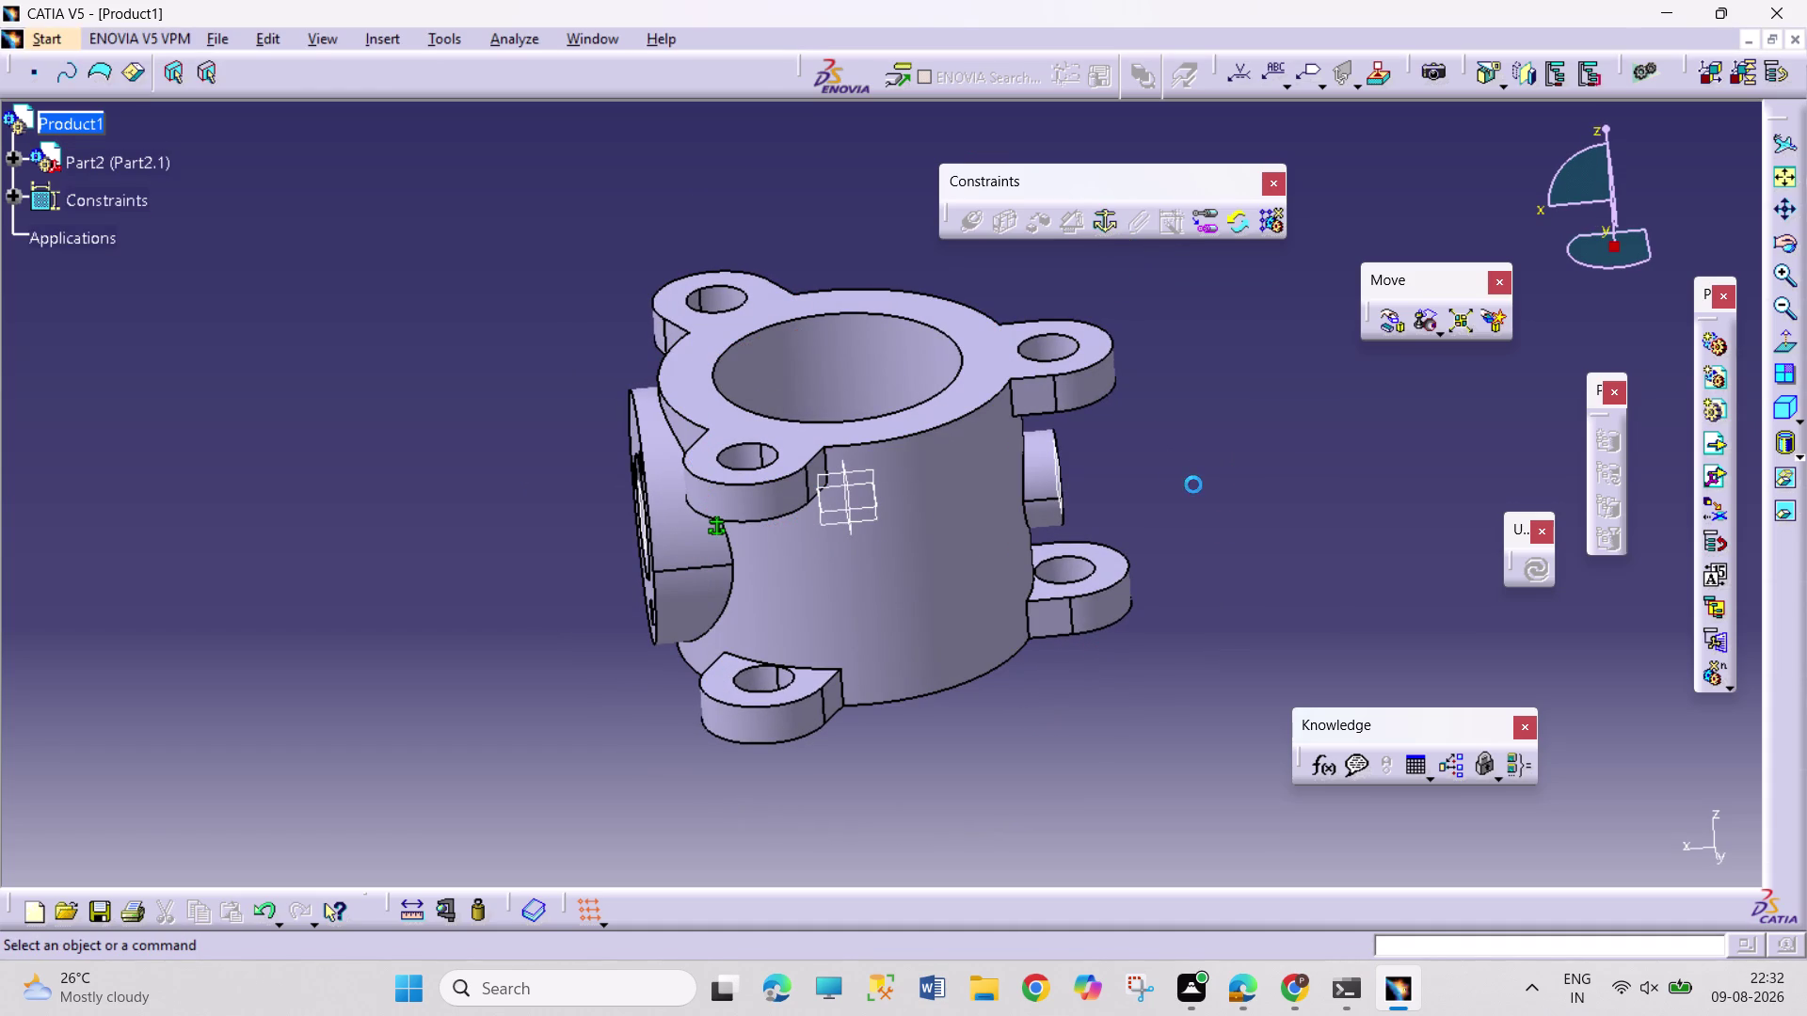